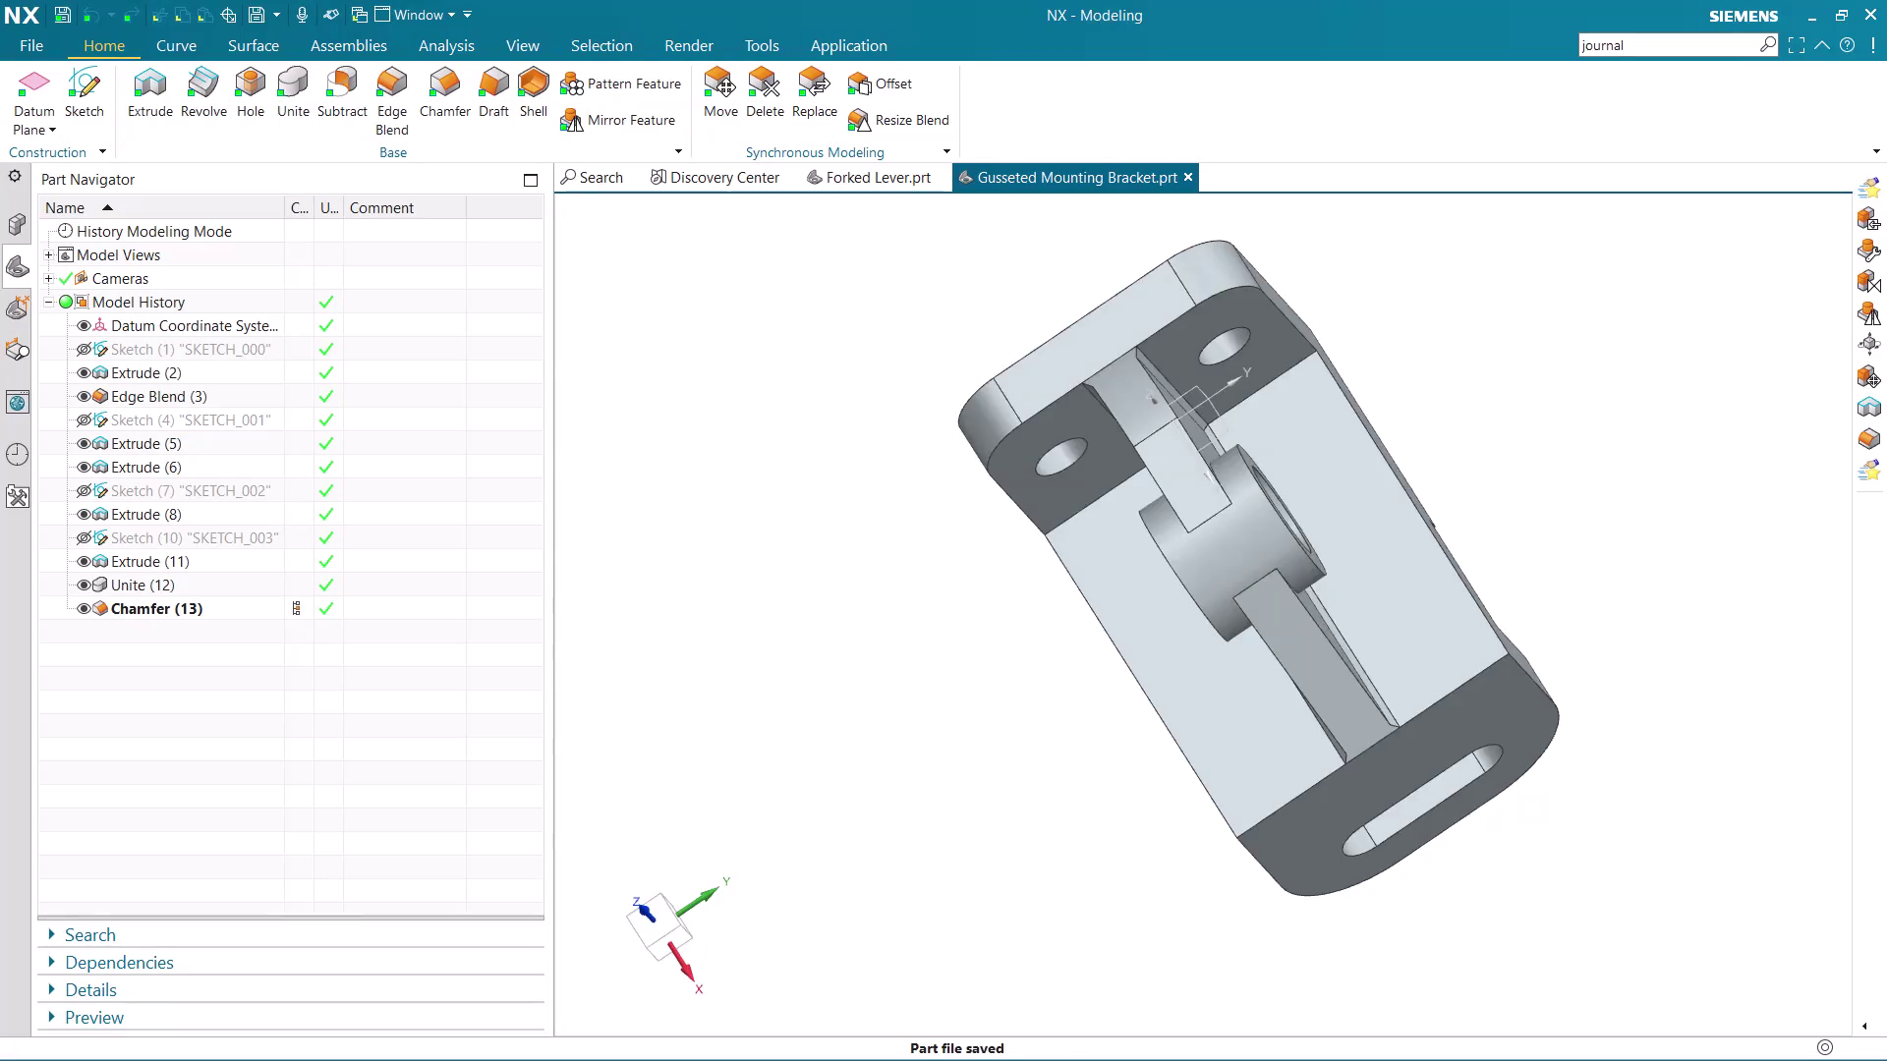
Orbit the bracket to inspect gusset, flanges and underside, then search commands for 'journal'.
middle_drag(956, 794, 1295, 792)
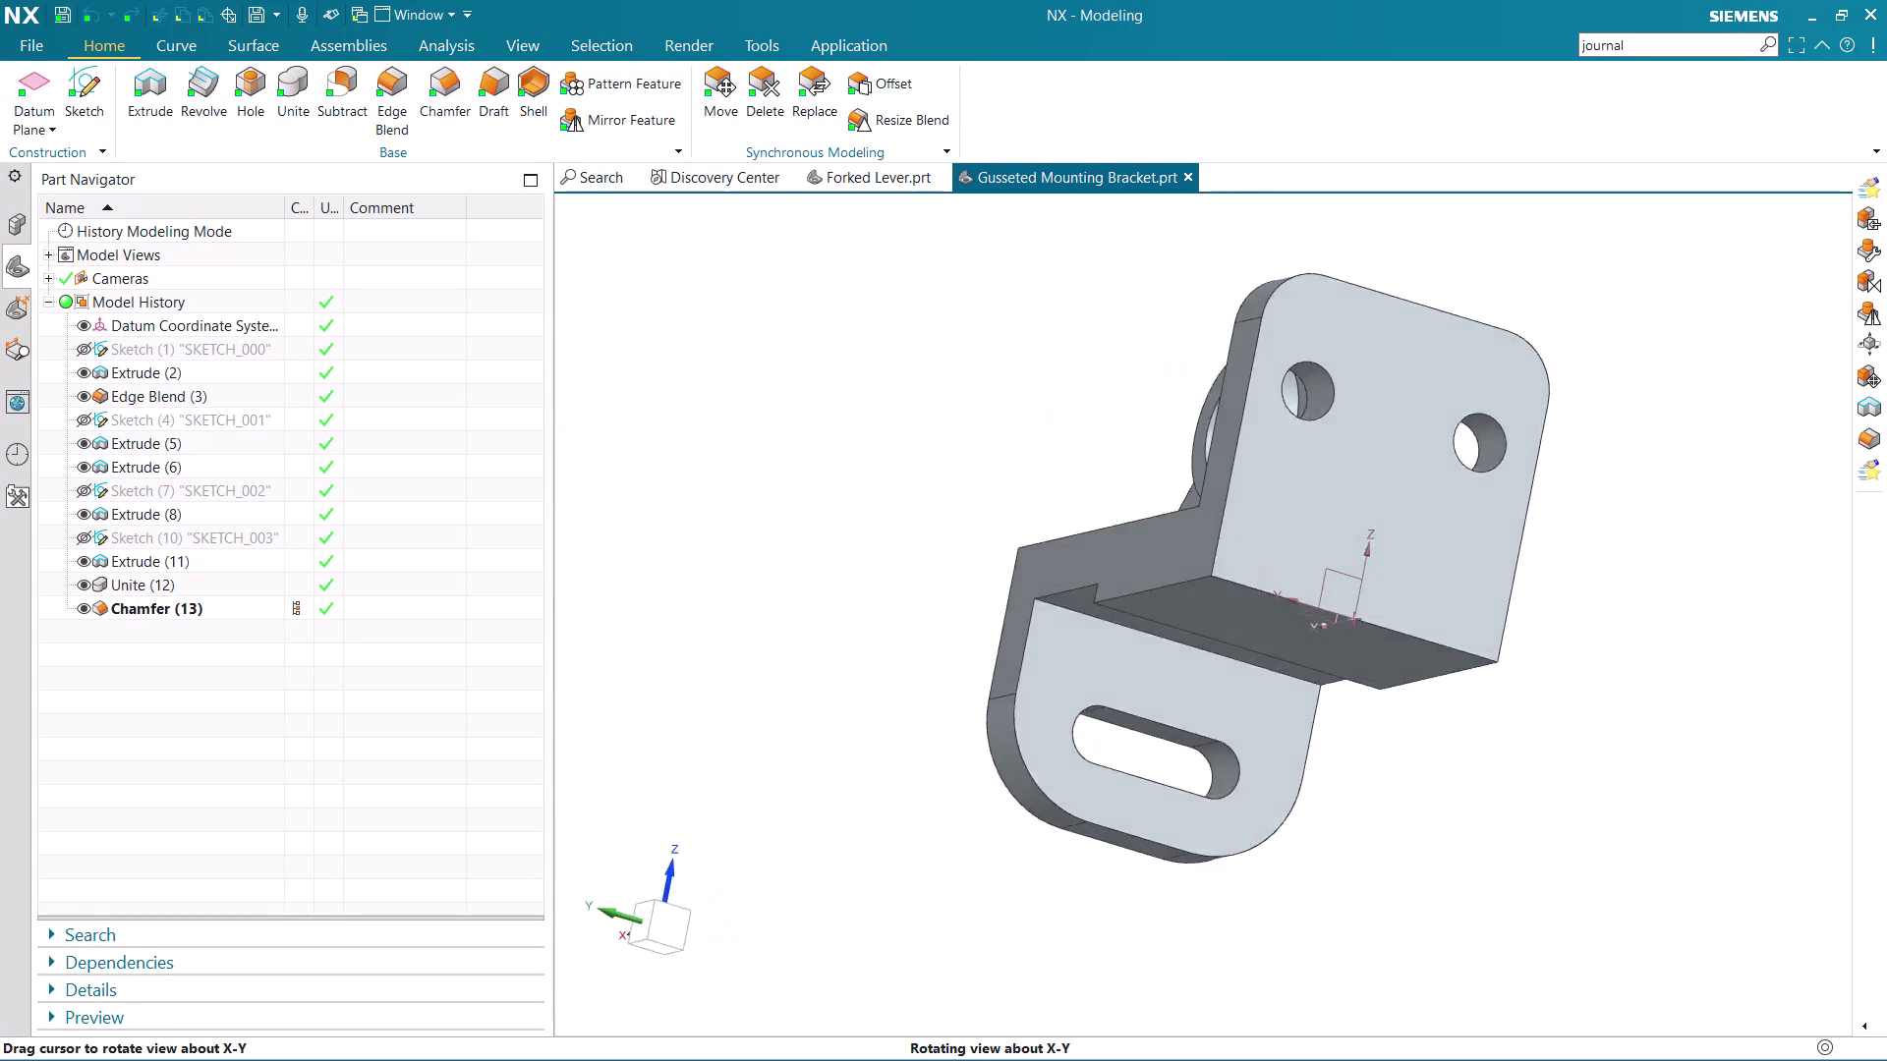
middle_drag(1295, 792, 1110, 858)
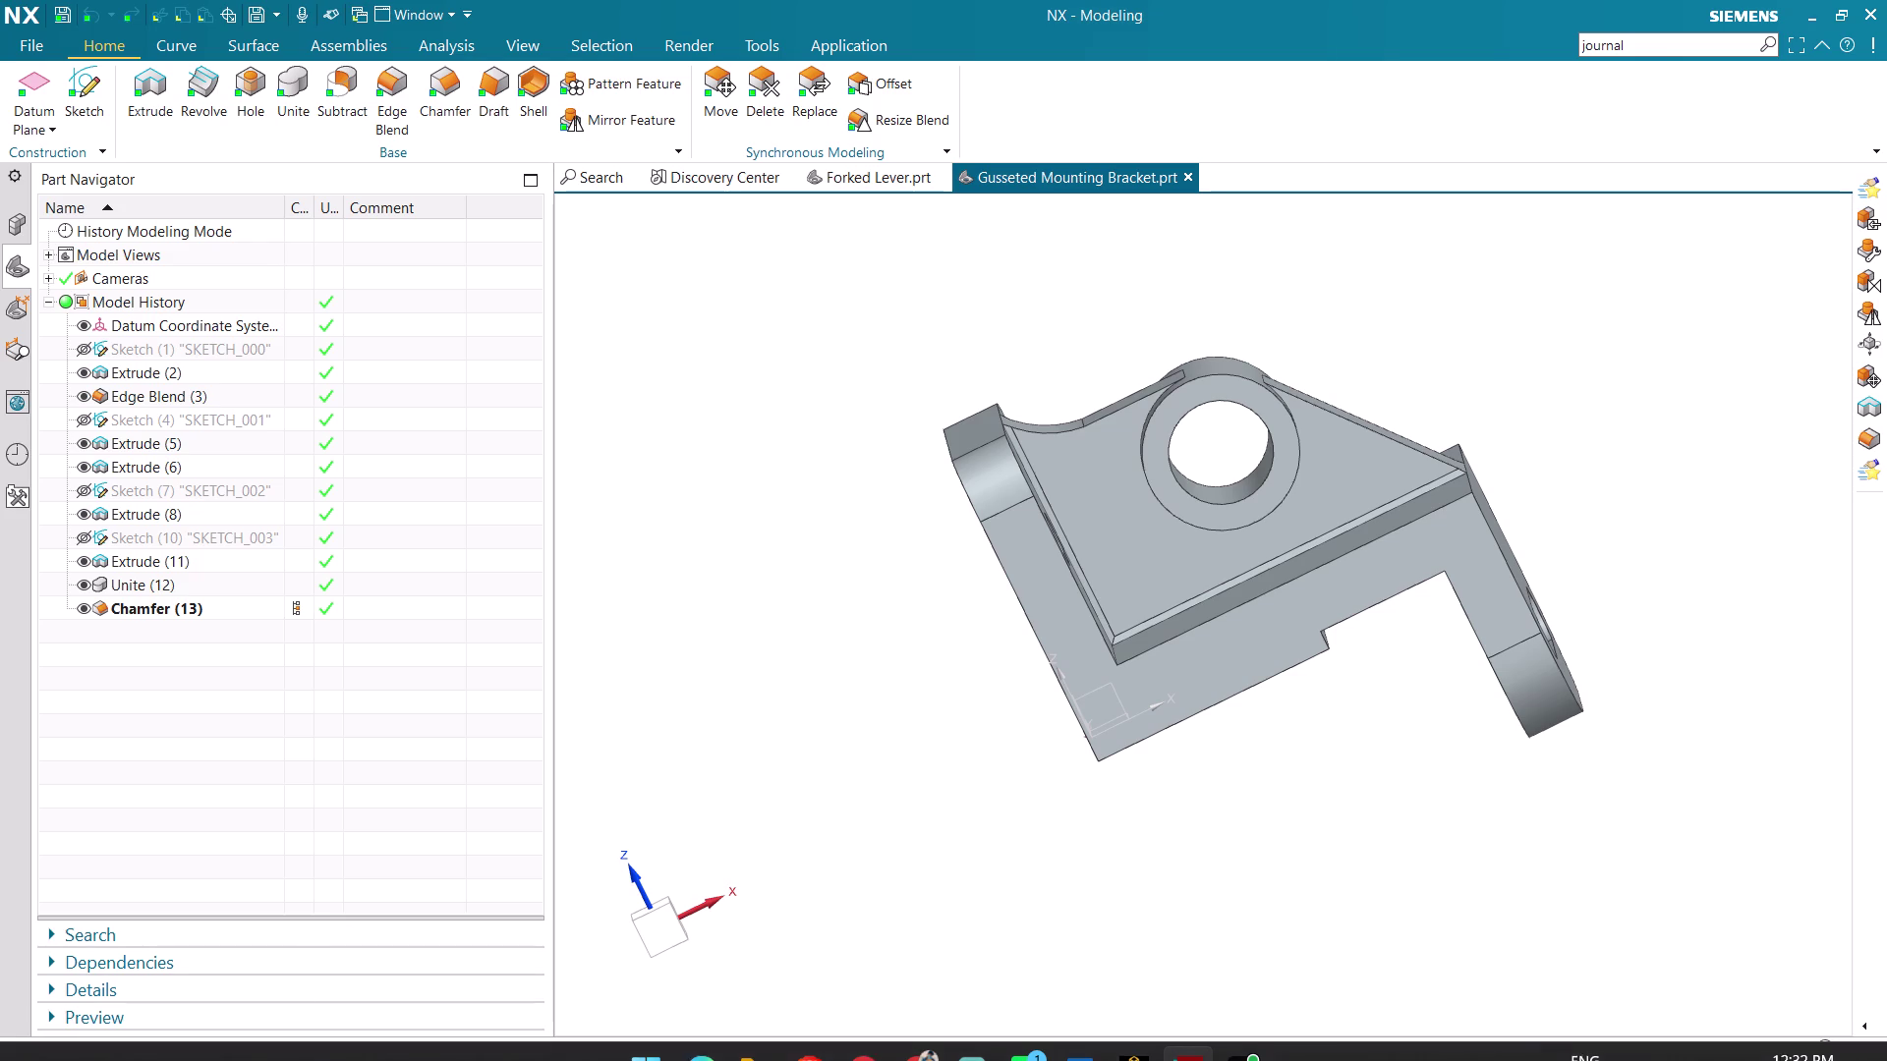
middle_drag(1580, 730, 1542, 931)
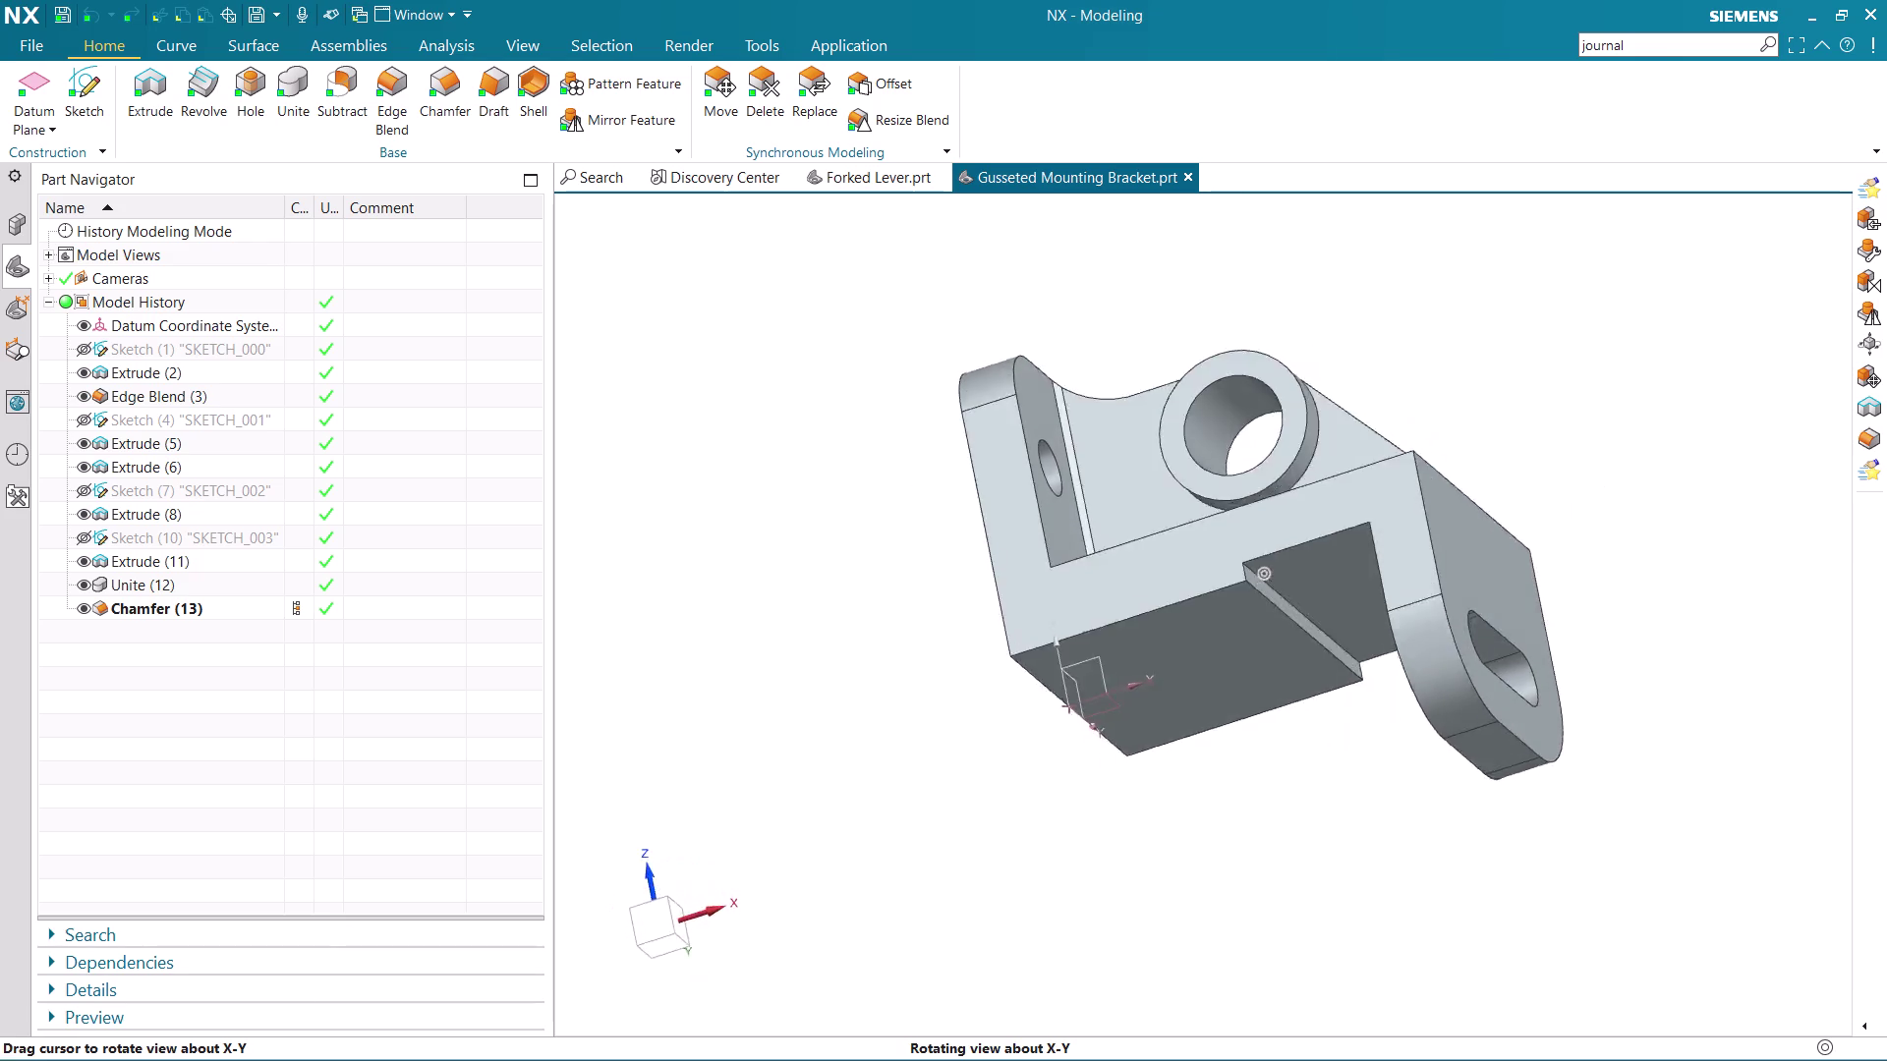
middle_drag(1542, 931, 1539, 951)
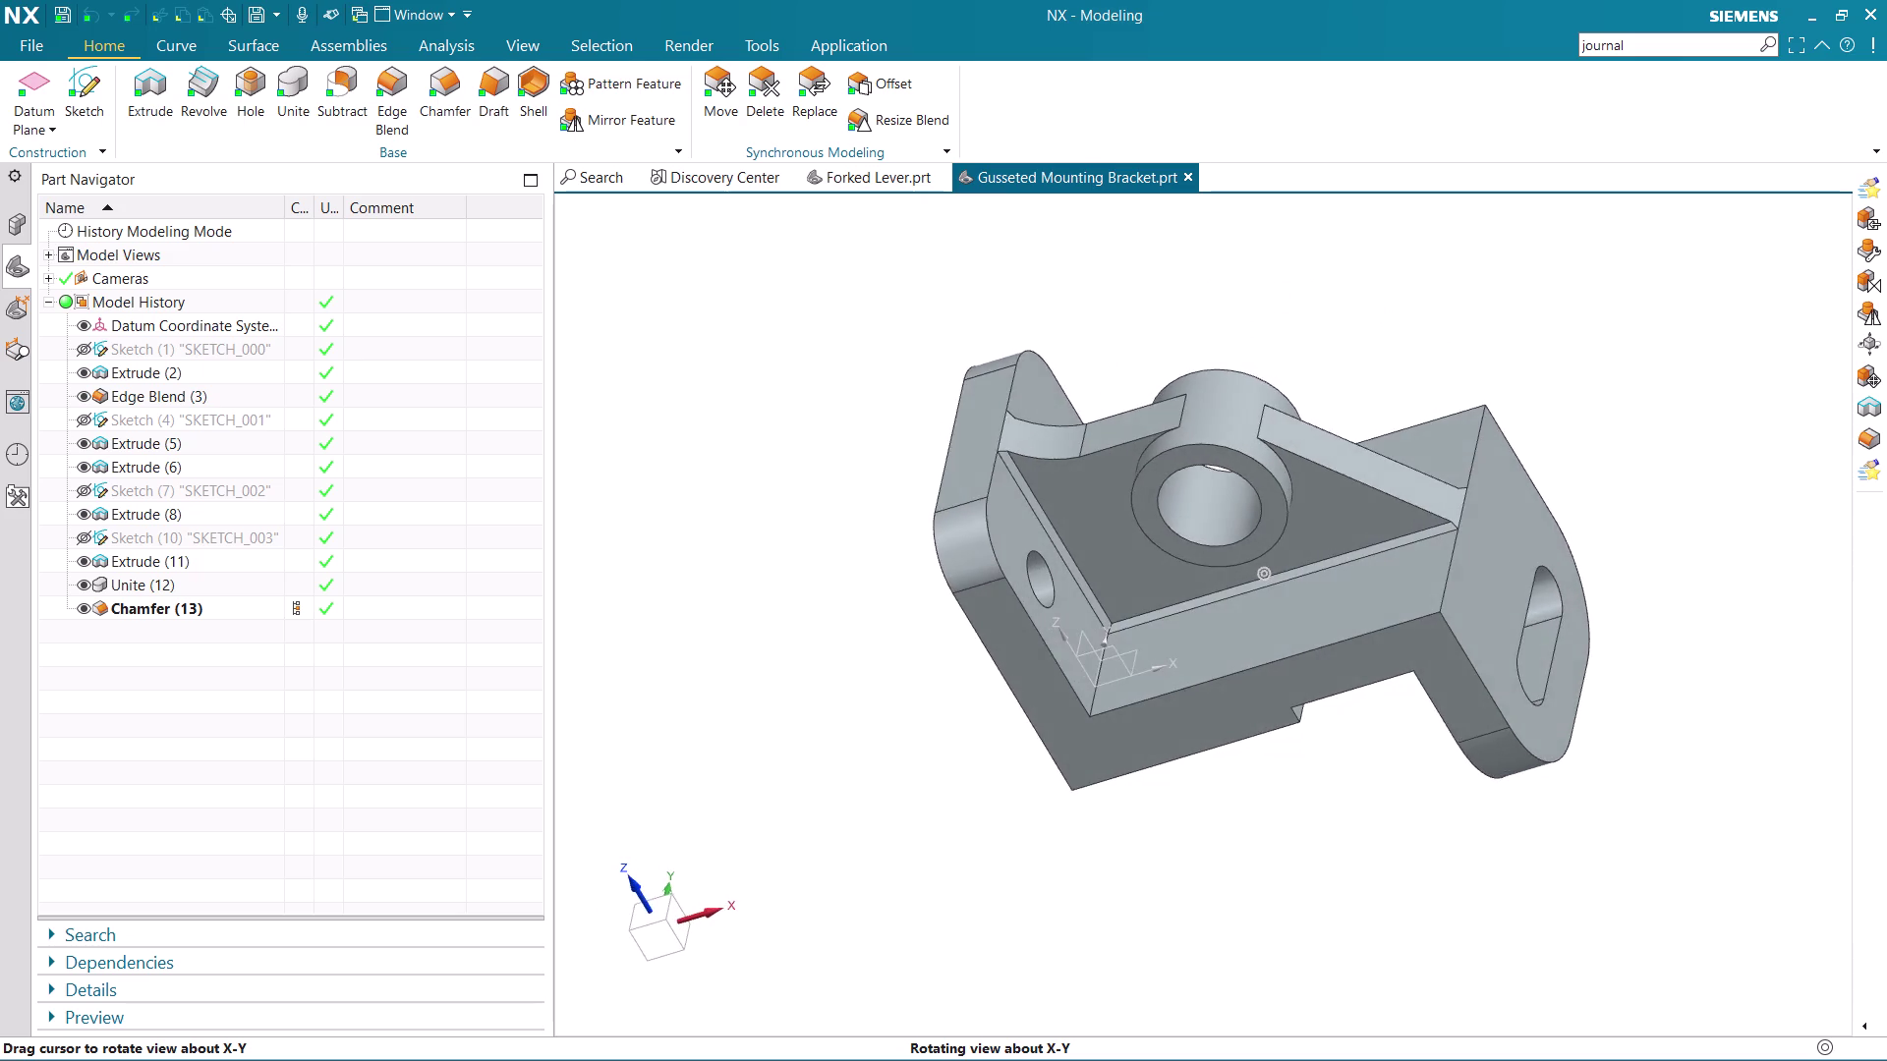
middle_drag(1539, 951, 1508, 950)
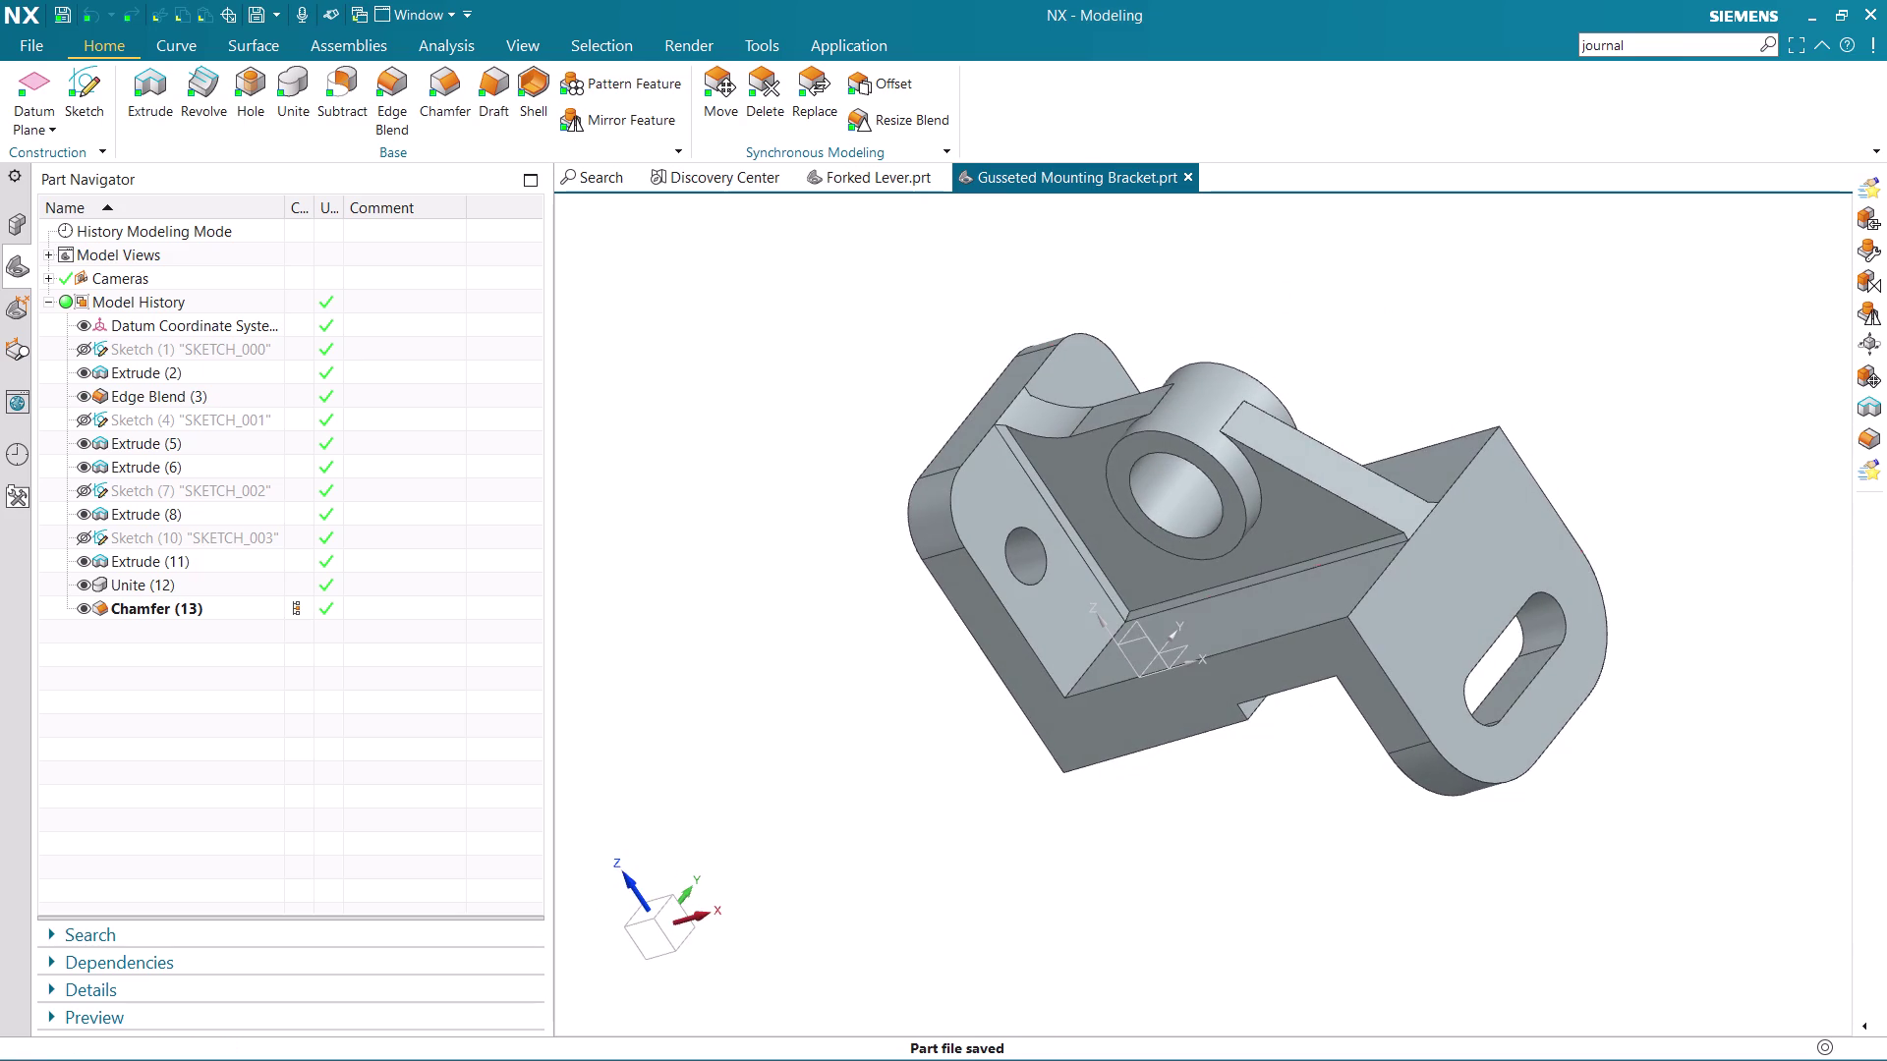
scroll(down, 3)
scroll(up, 3)
middle_drag(1569, 593, 1604, 581)
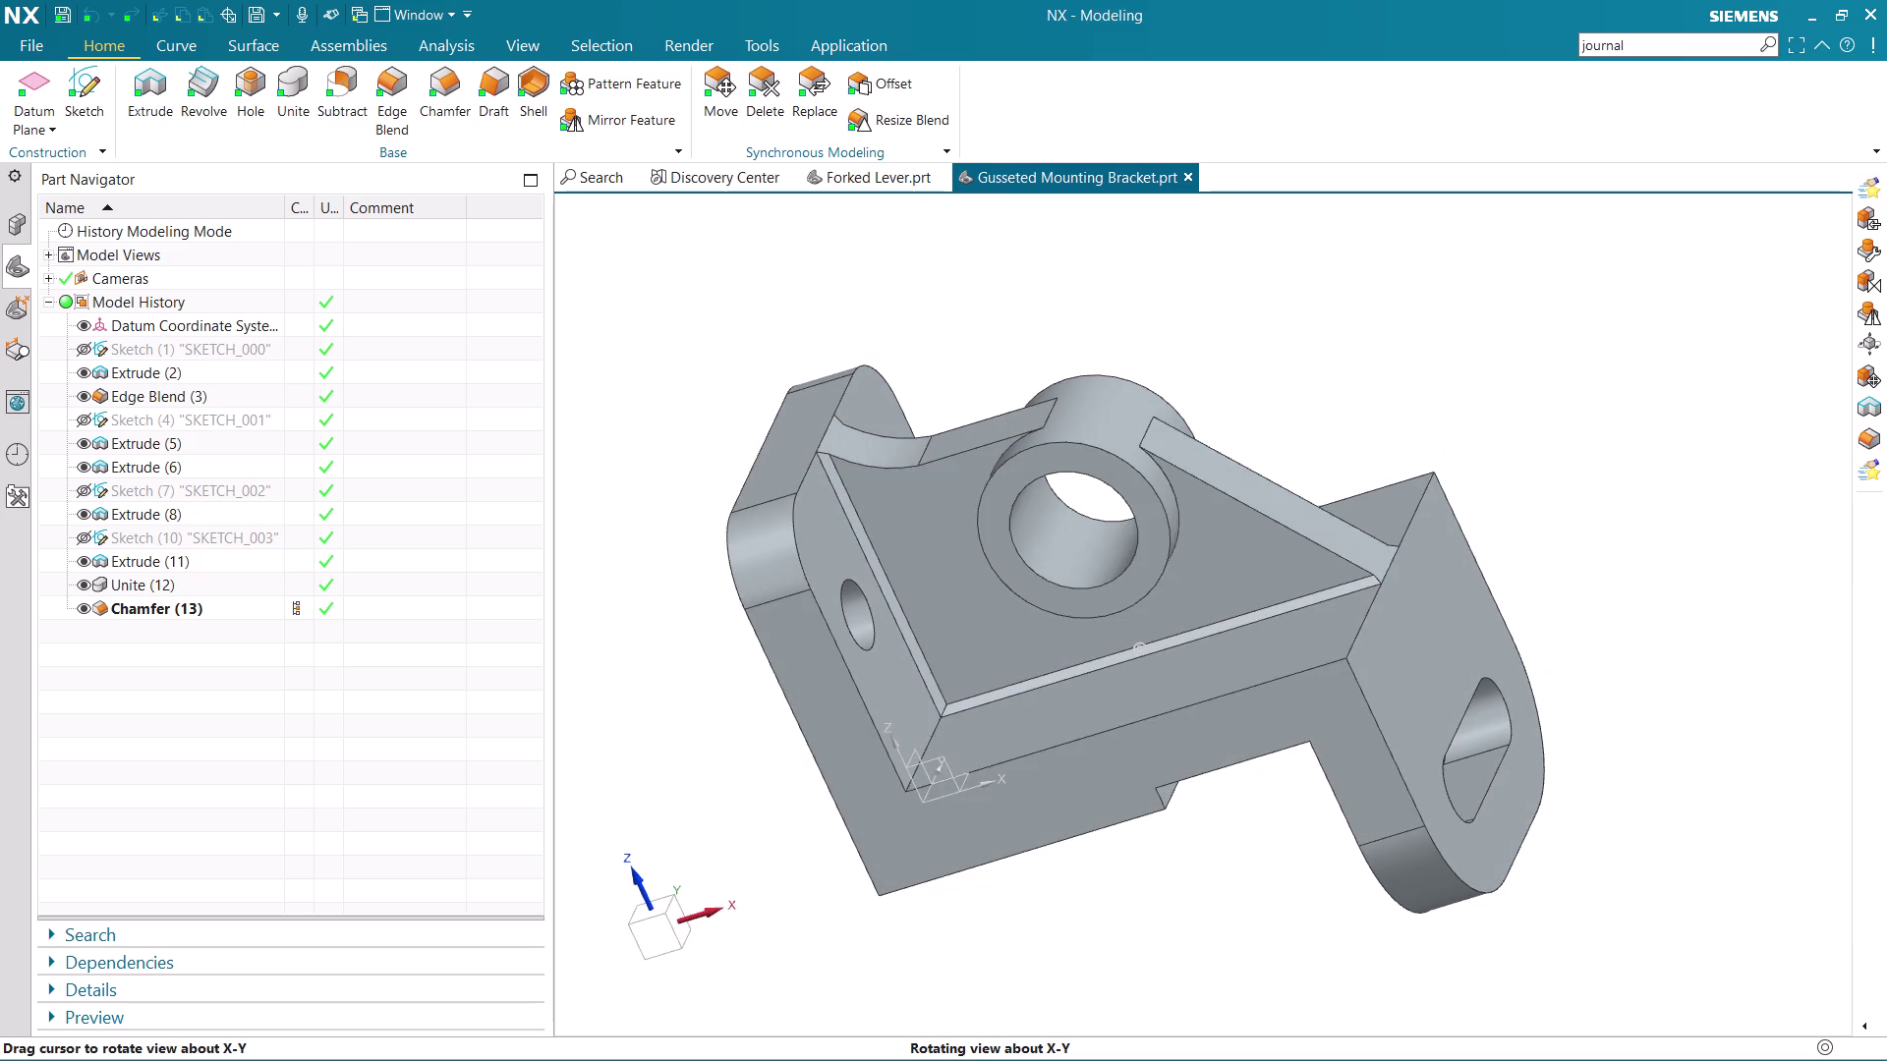
middle_drag(1604, 580, 1598, 587)
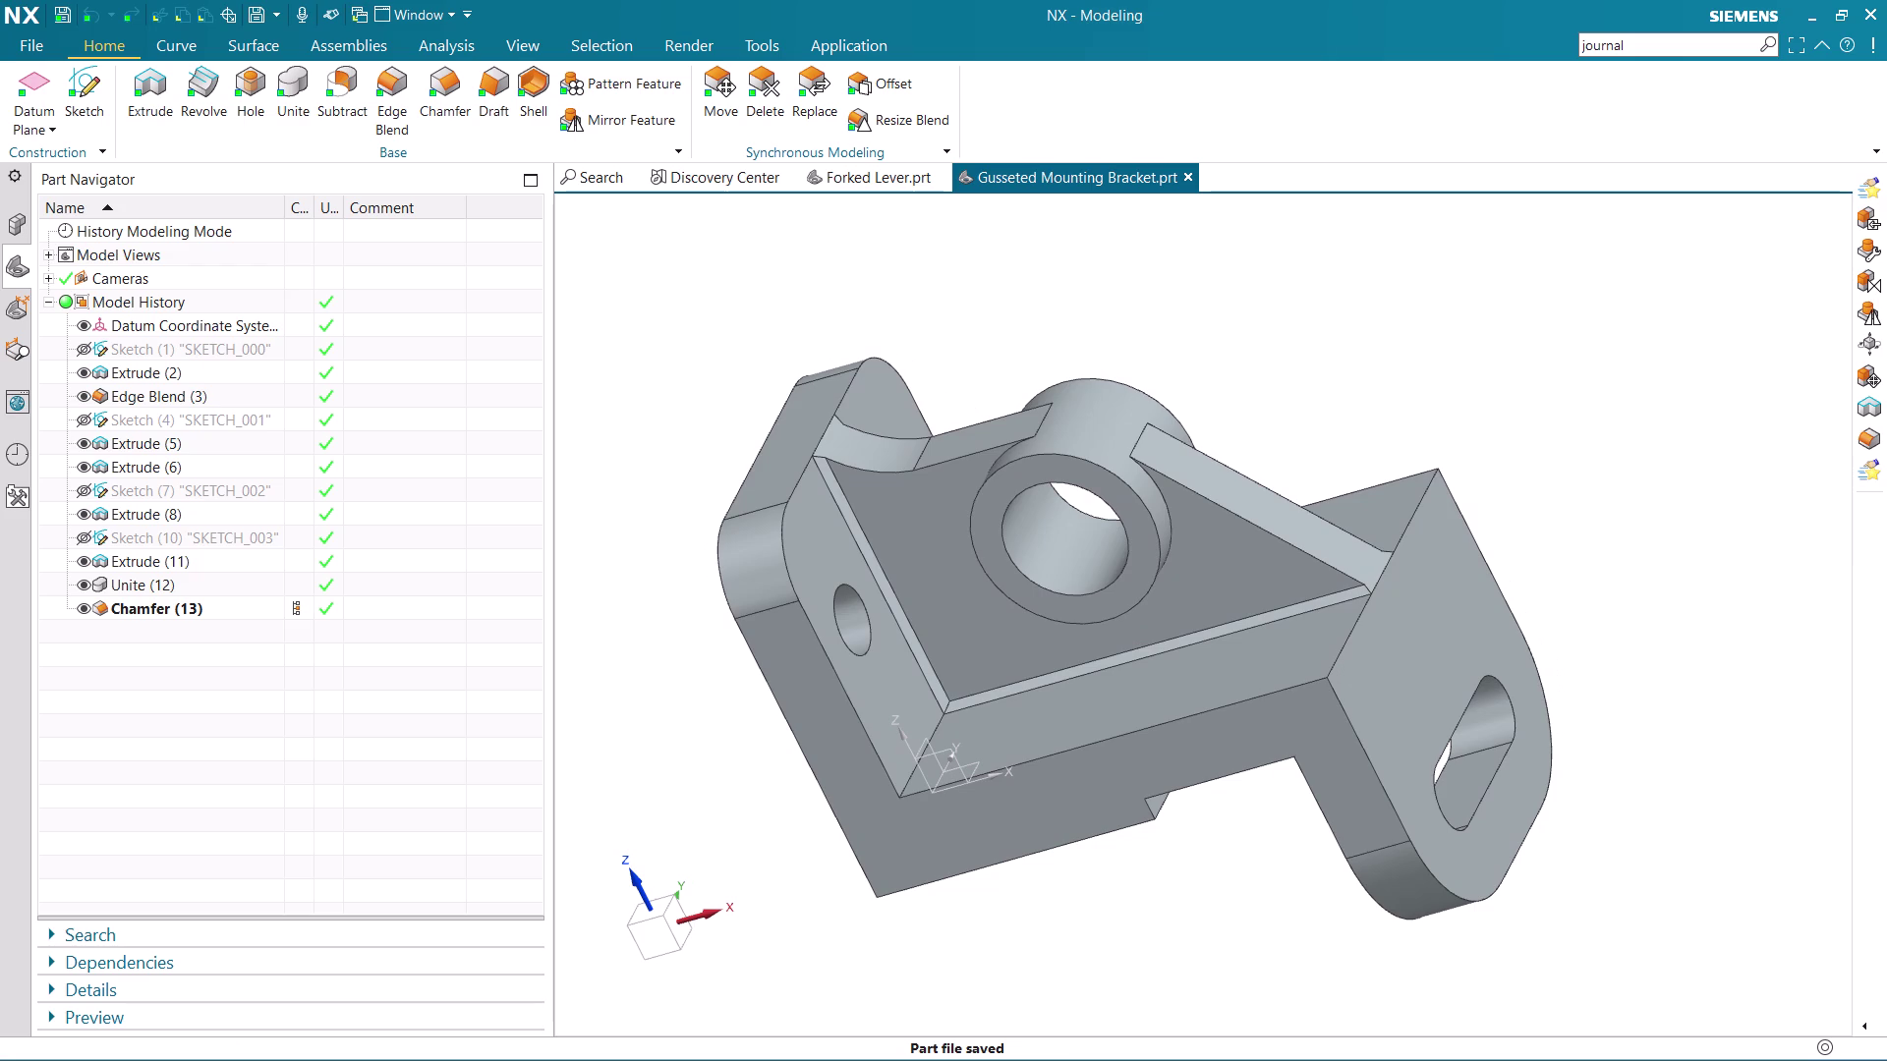
click(1661, 31)
click(1662, 40)
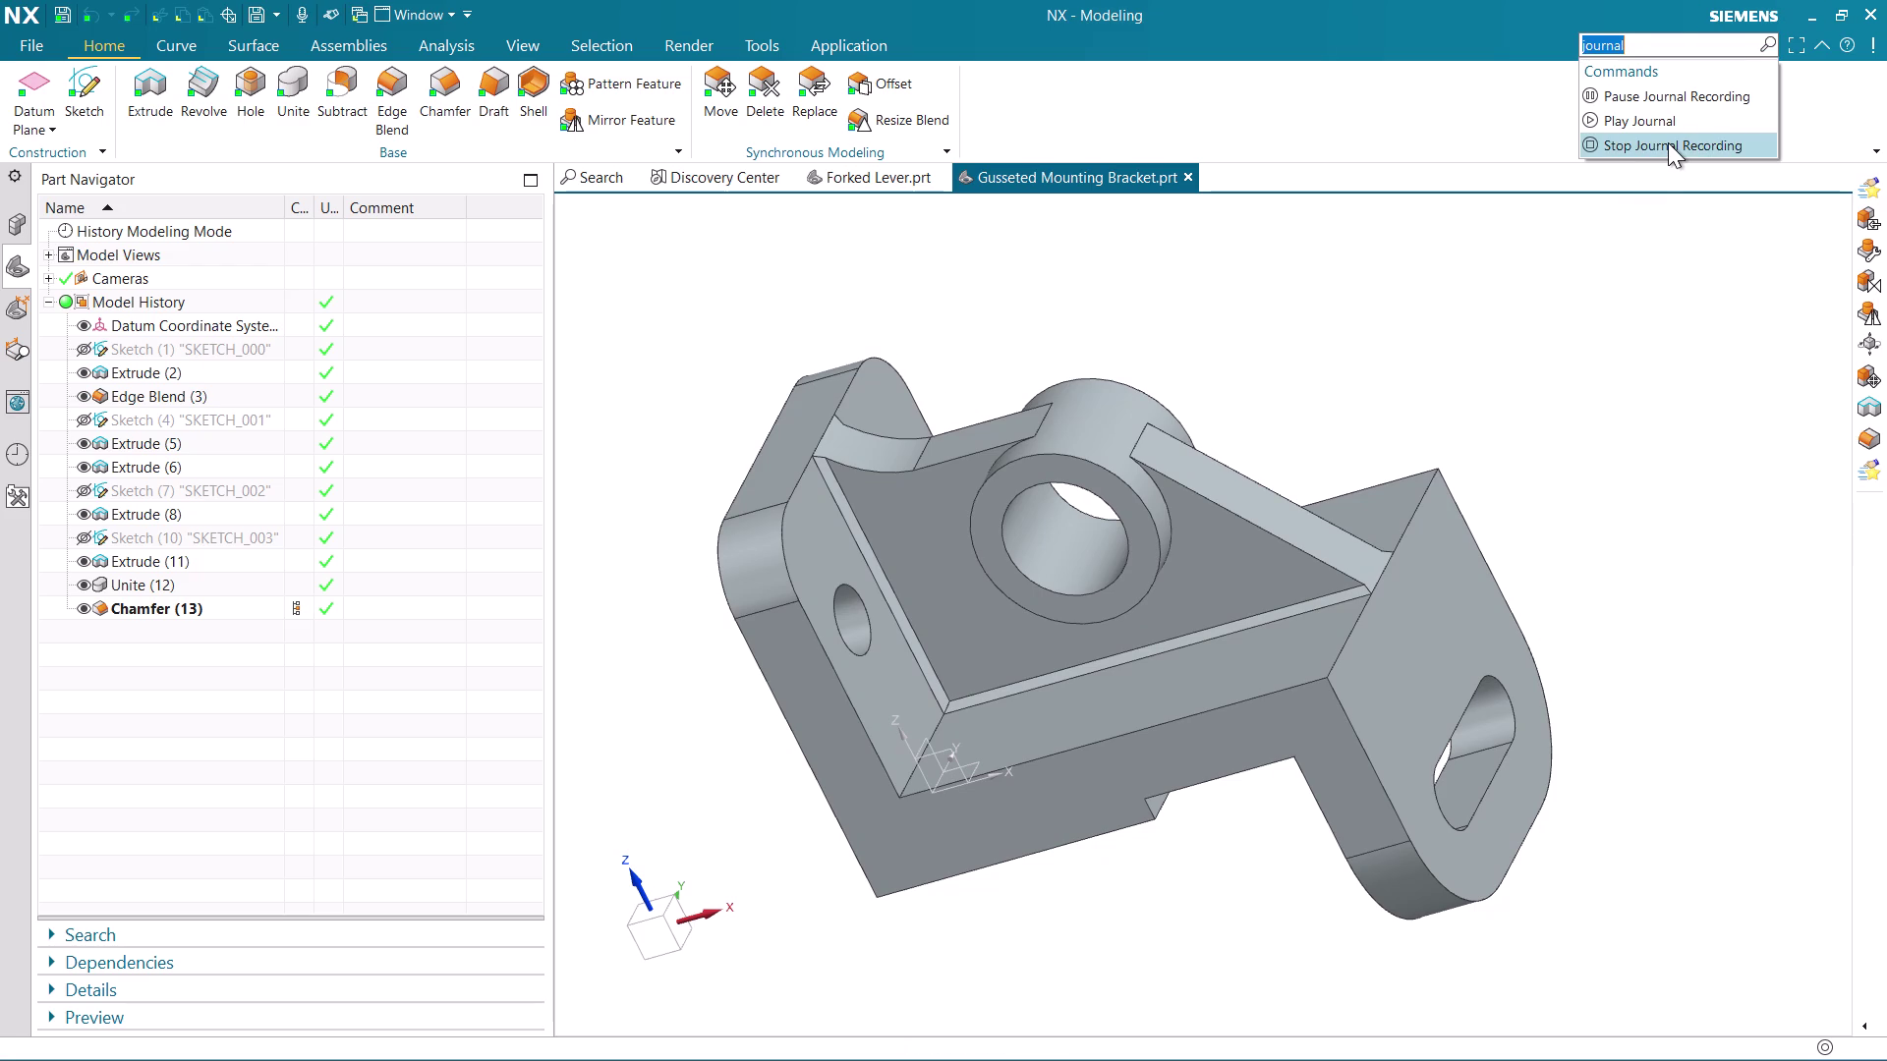
Stop the journal recording and bring up the File export options.
click(1668, 143)
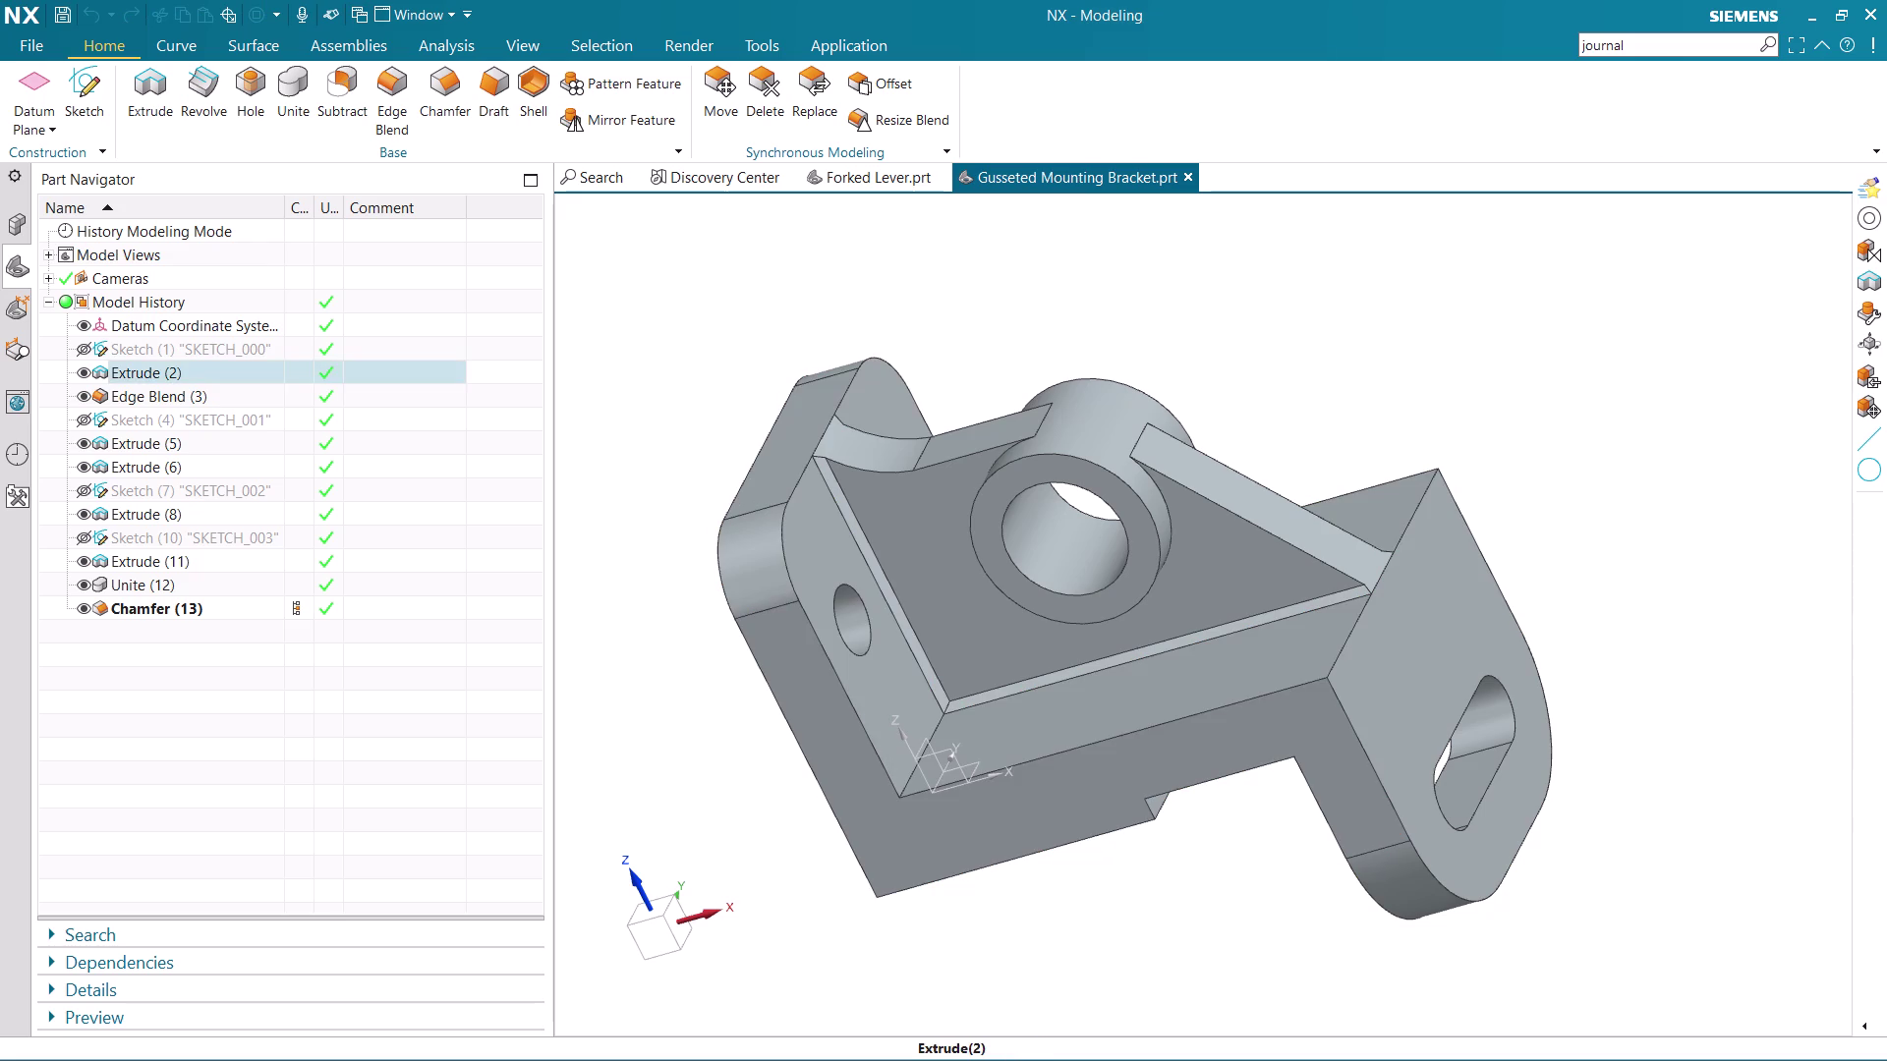
click(38, 41)
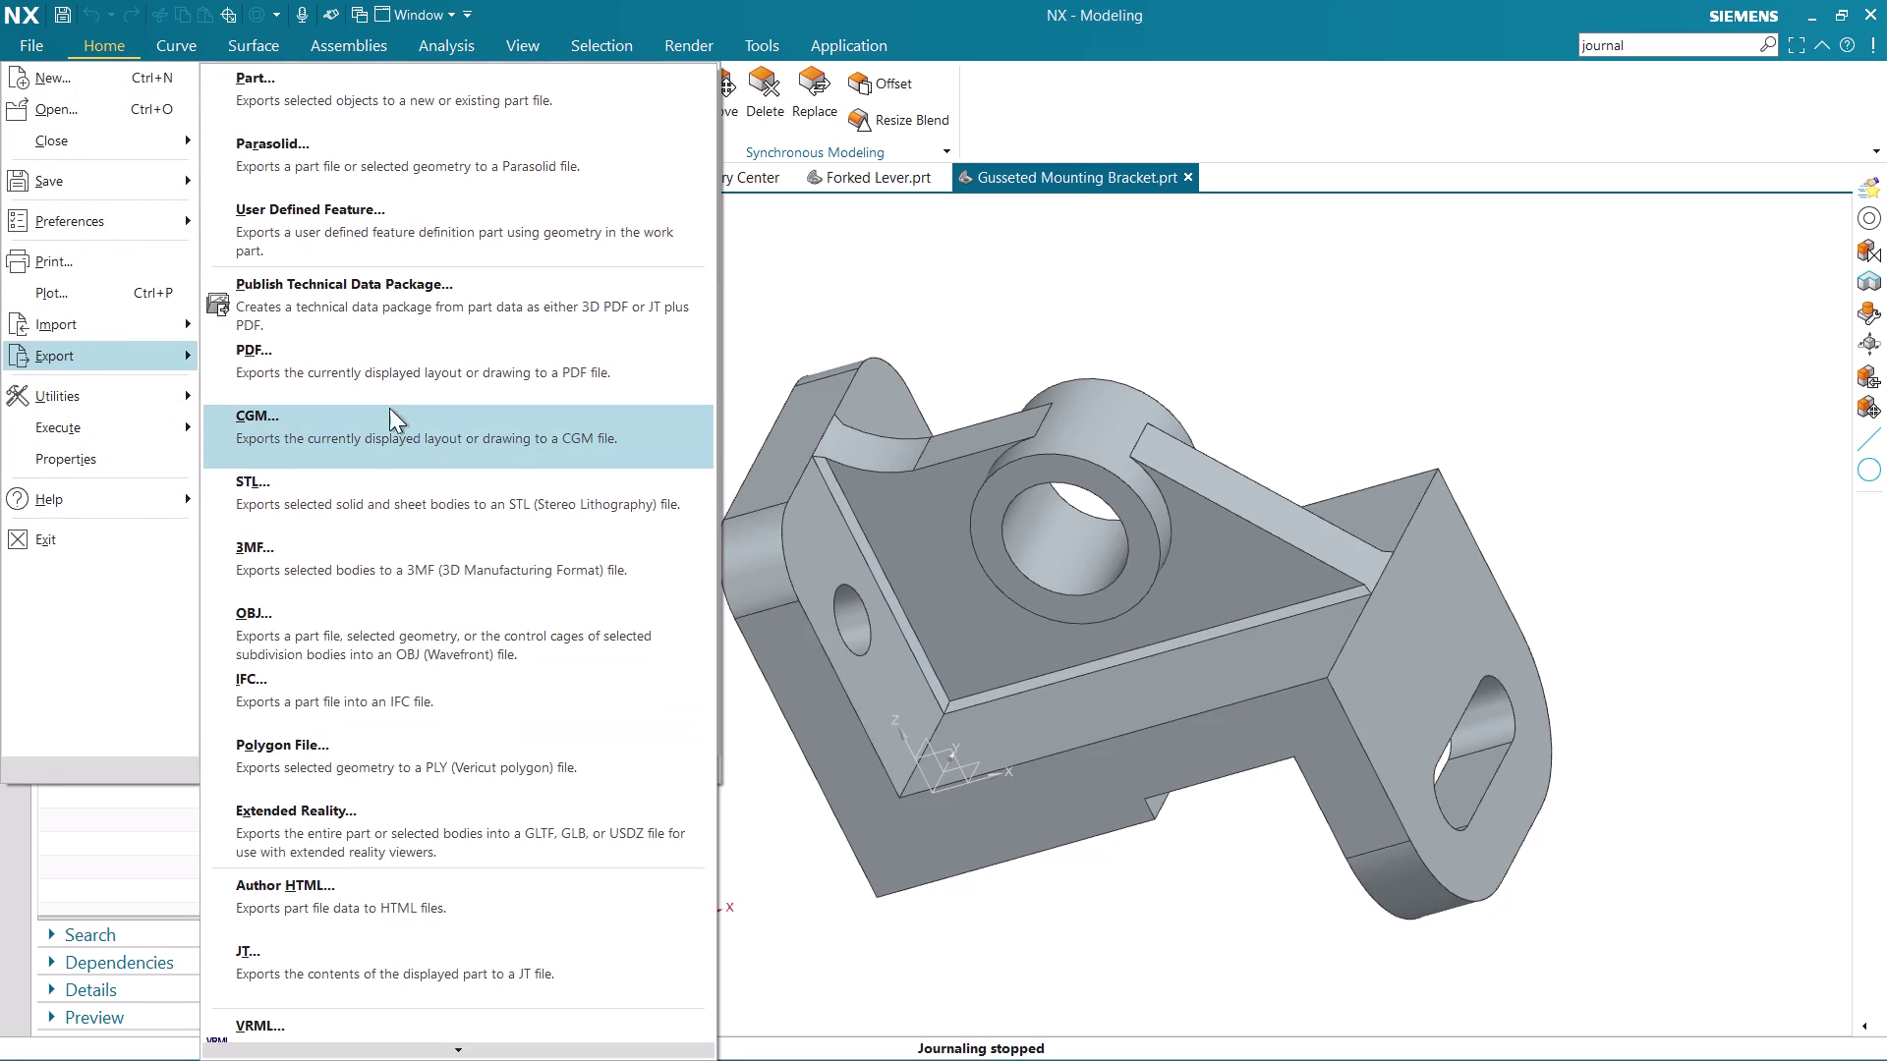
Export the display to PDF, trimming the filename prefix to leave 'Gusseted Mounting Bracket'.
click(404, 383)
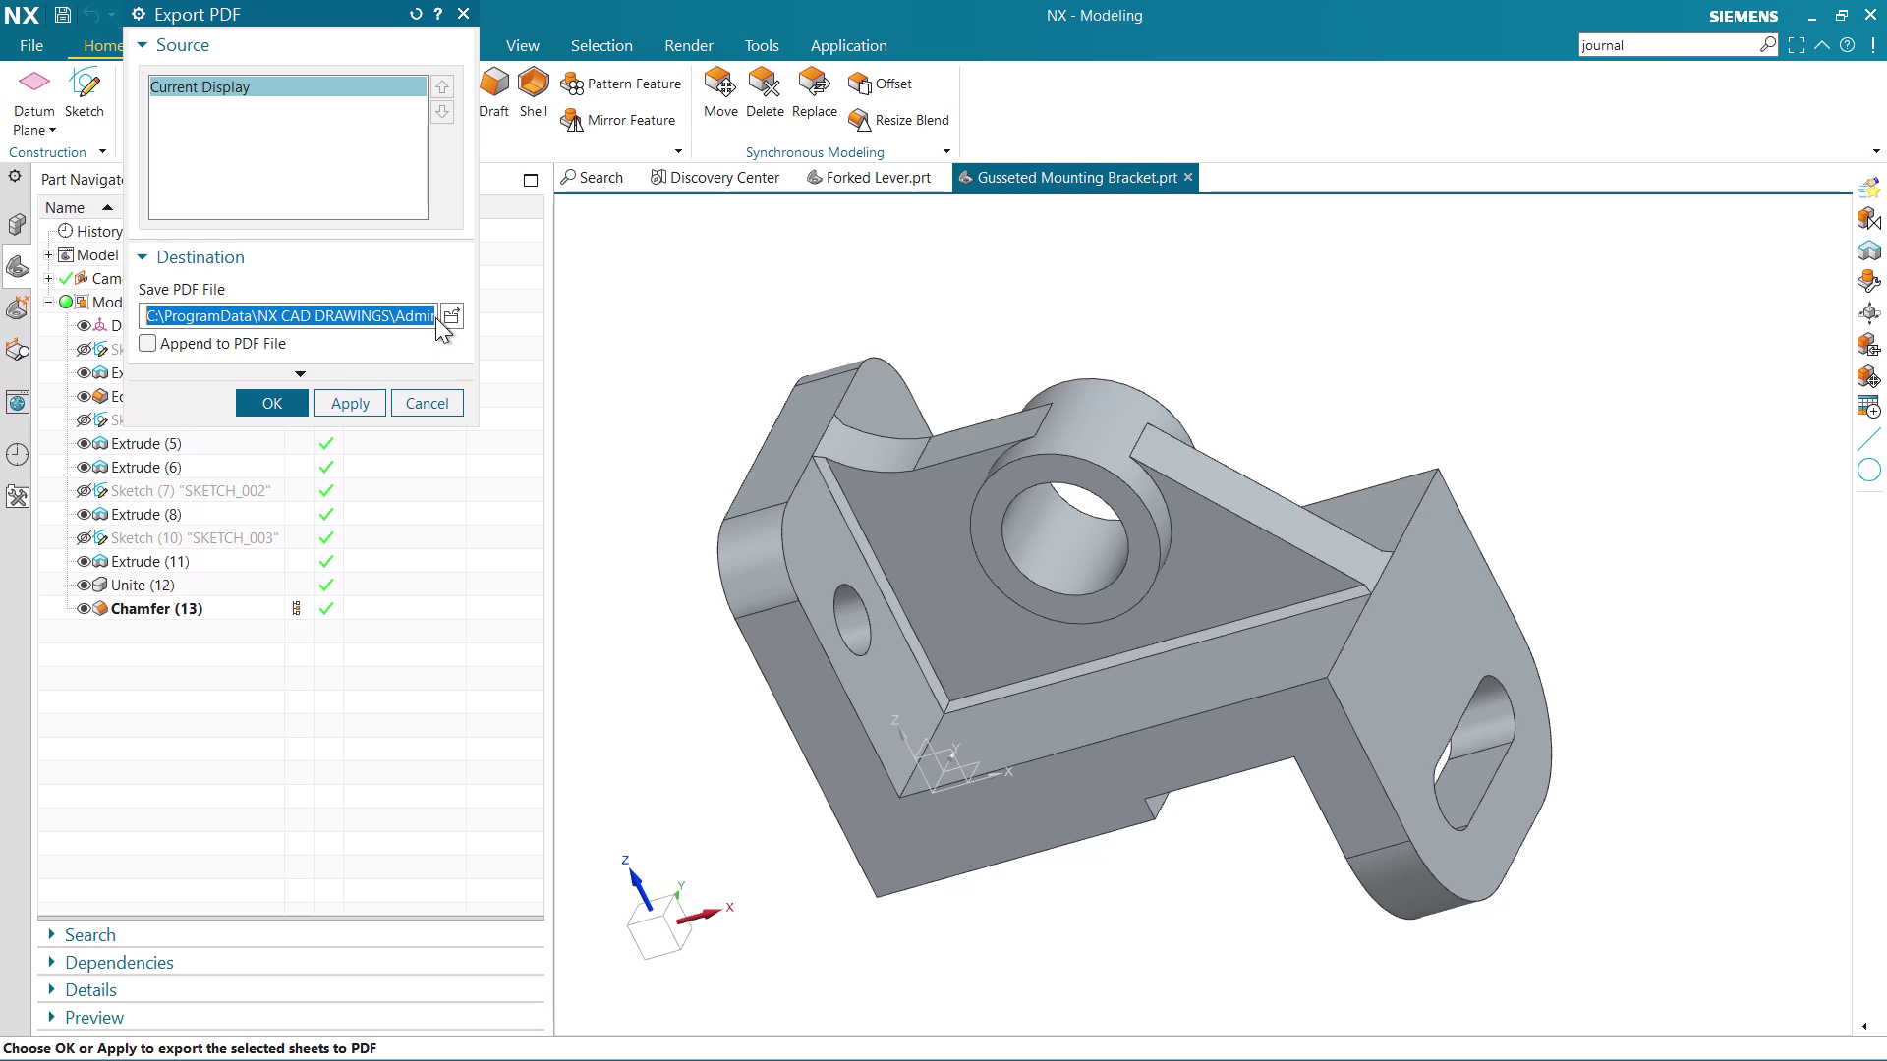
click(406, 318)
key(Right)
key(Right)
key(Right)
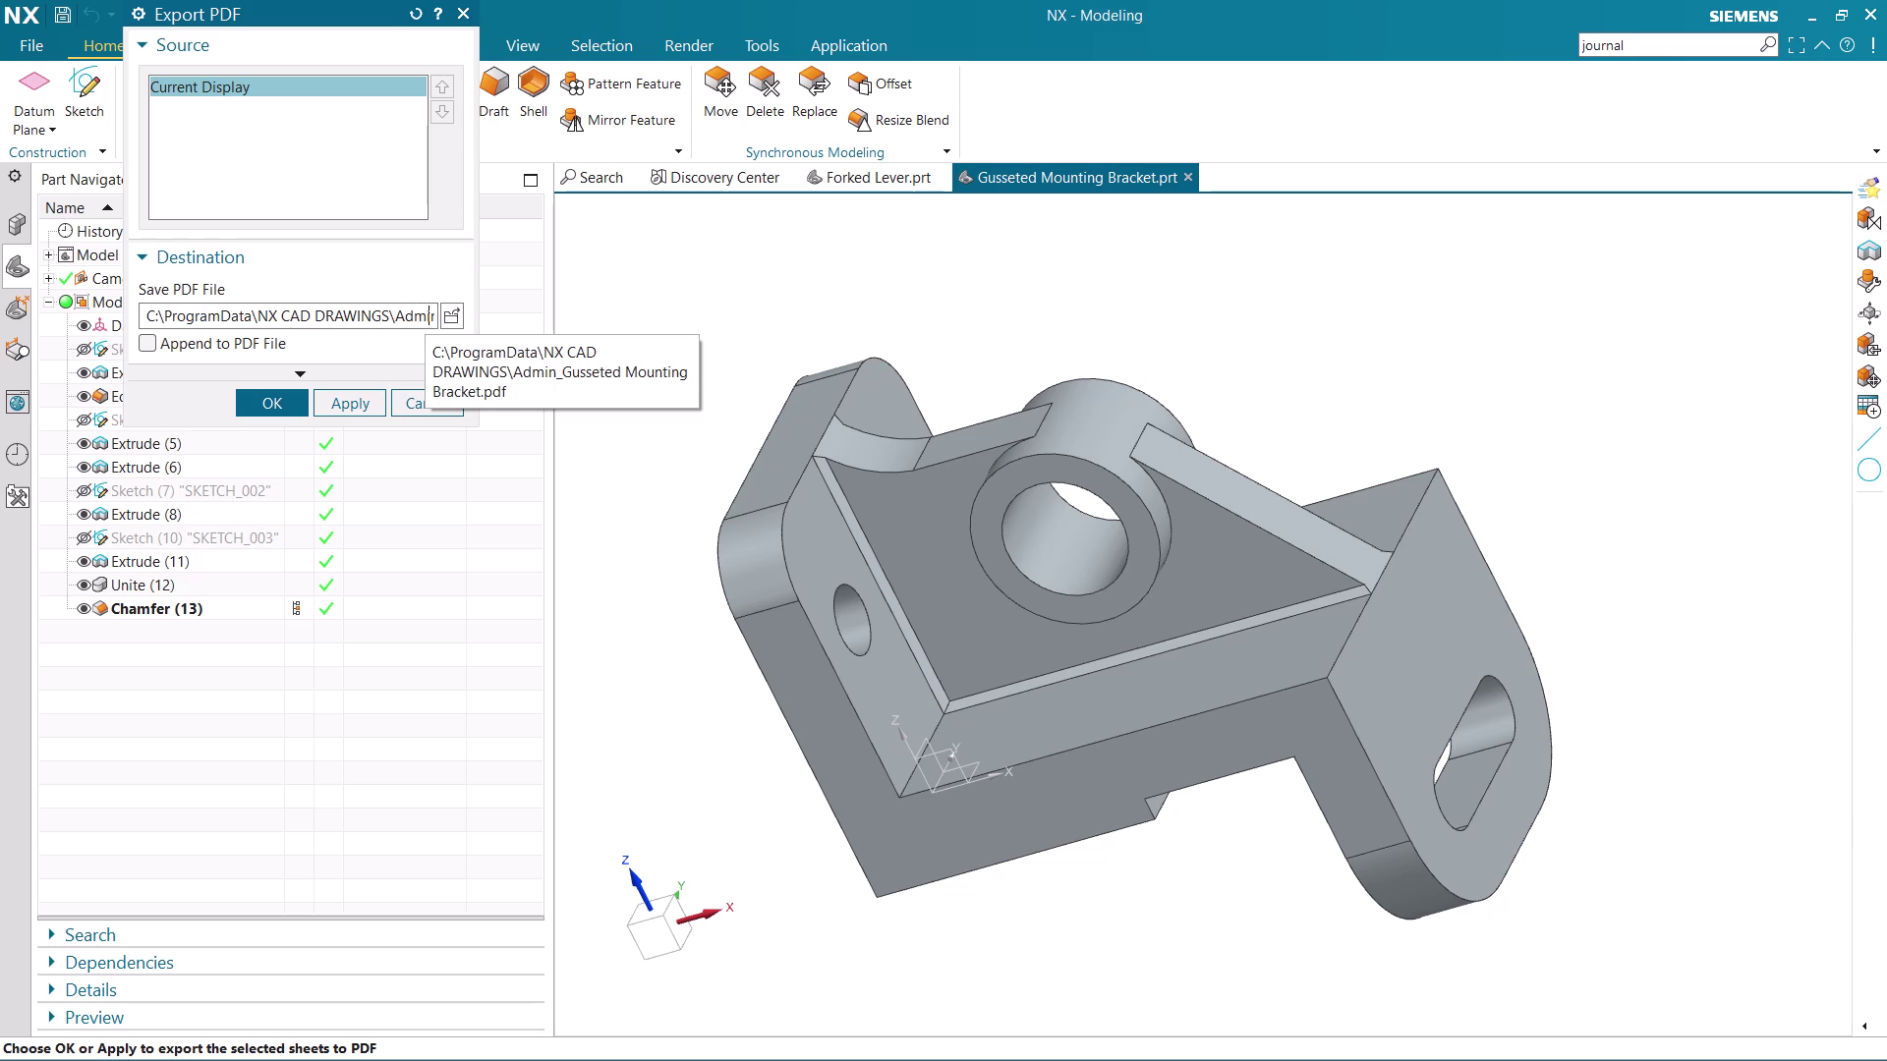
key(Right)
key(Right)
key(BackSpace)
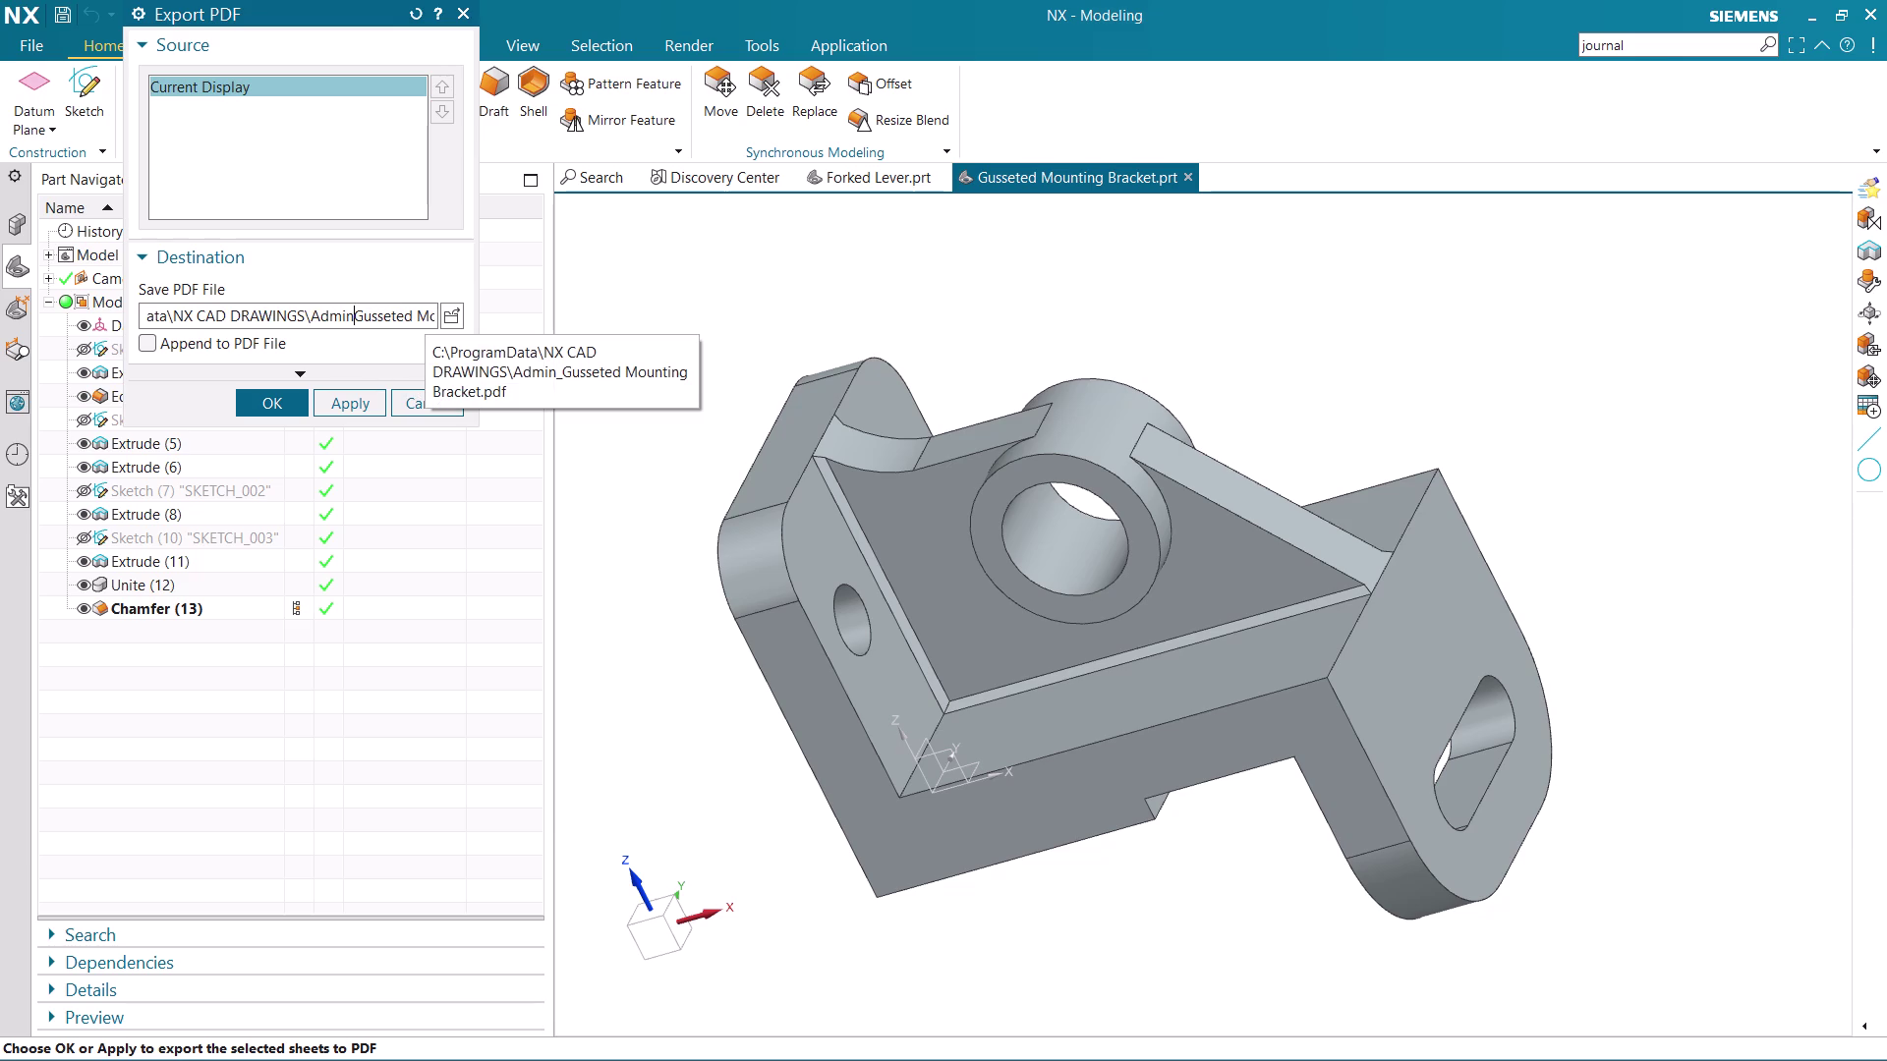
key(BackSpace)
key(BackSpace)
key(BackSpace)
key(BackSpace)
key(BackSpace)
key(backslash)
key(BackSpace)
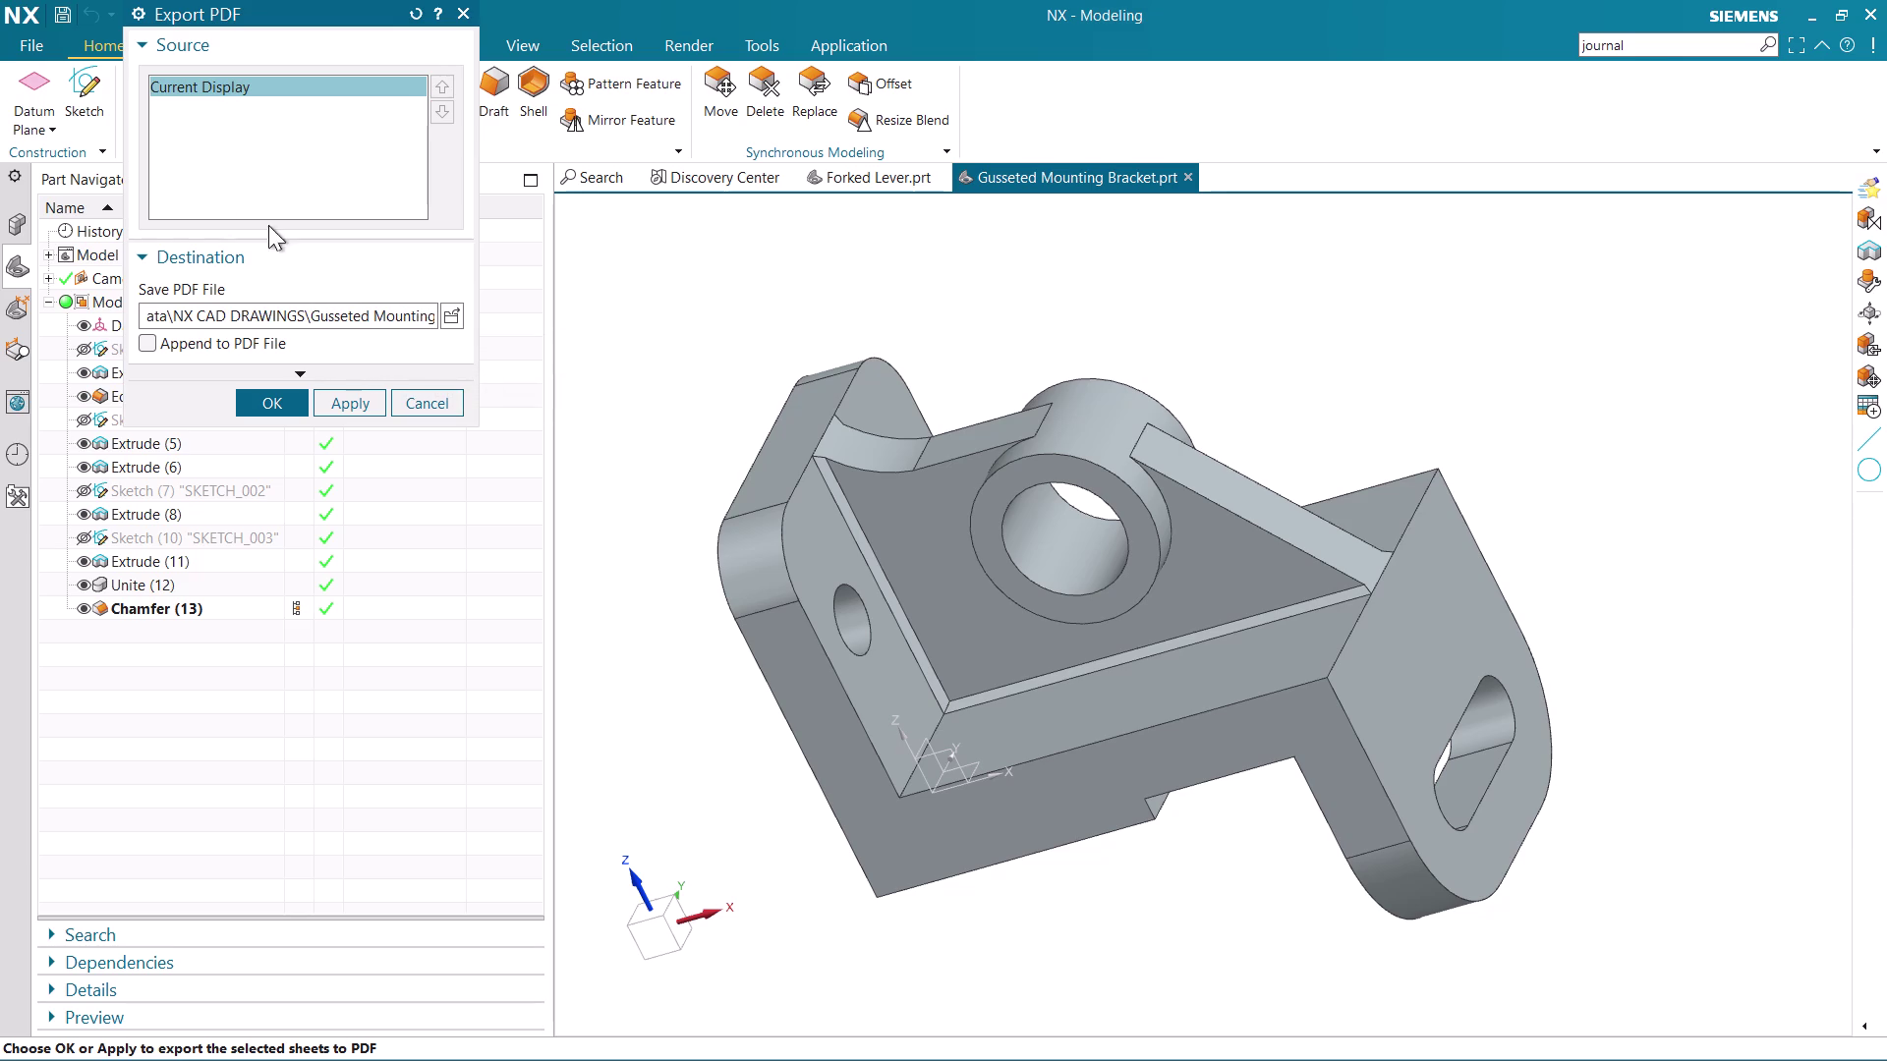
click(270, 399)
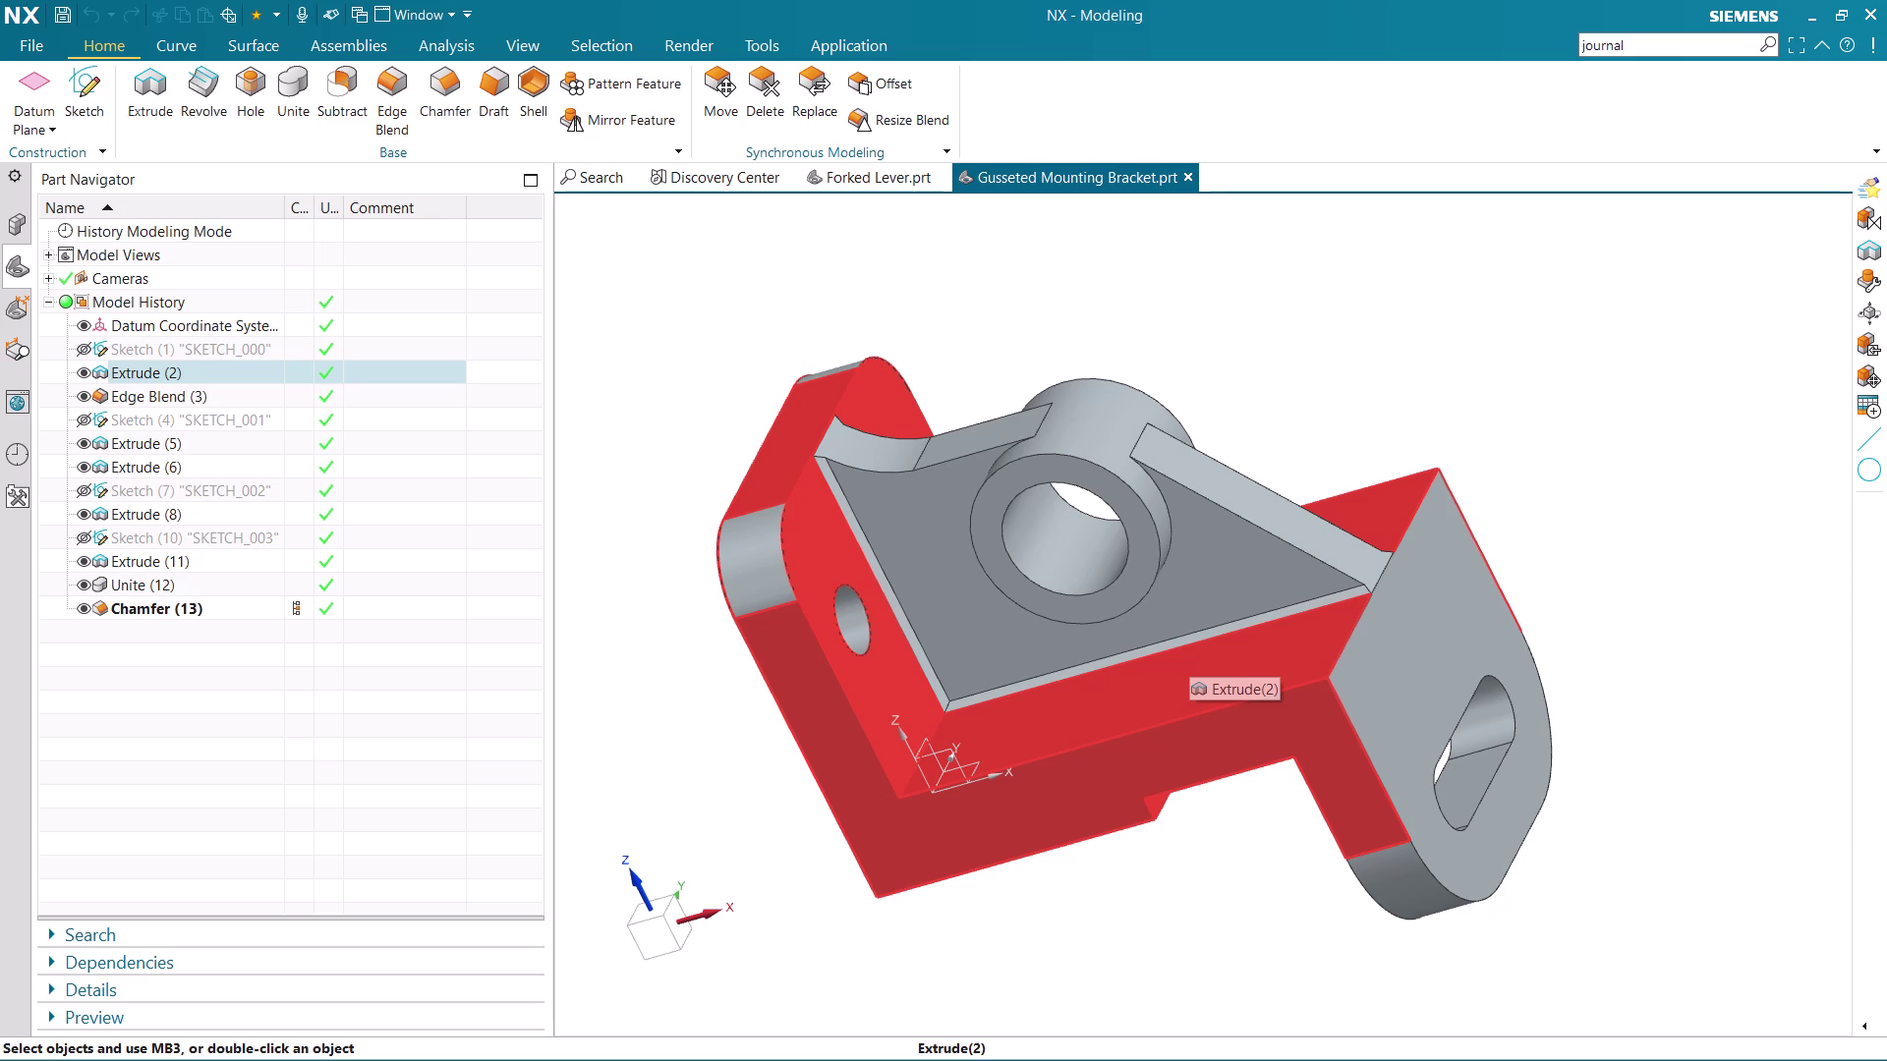
Orbit and zoom the bracket, then switch to the NX CAD DRAWINGS folder in File Explorer.
middle_drag(1621, 517, 1652, 549)
scroll(down, 3)
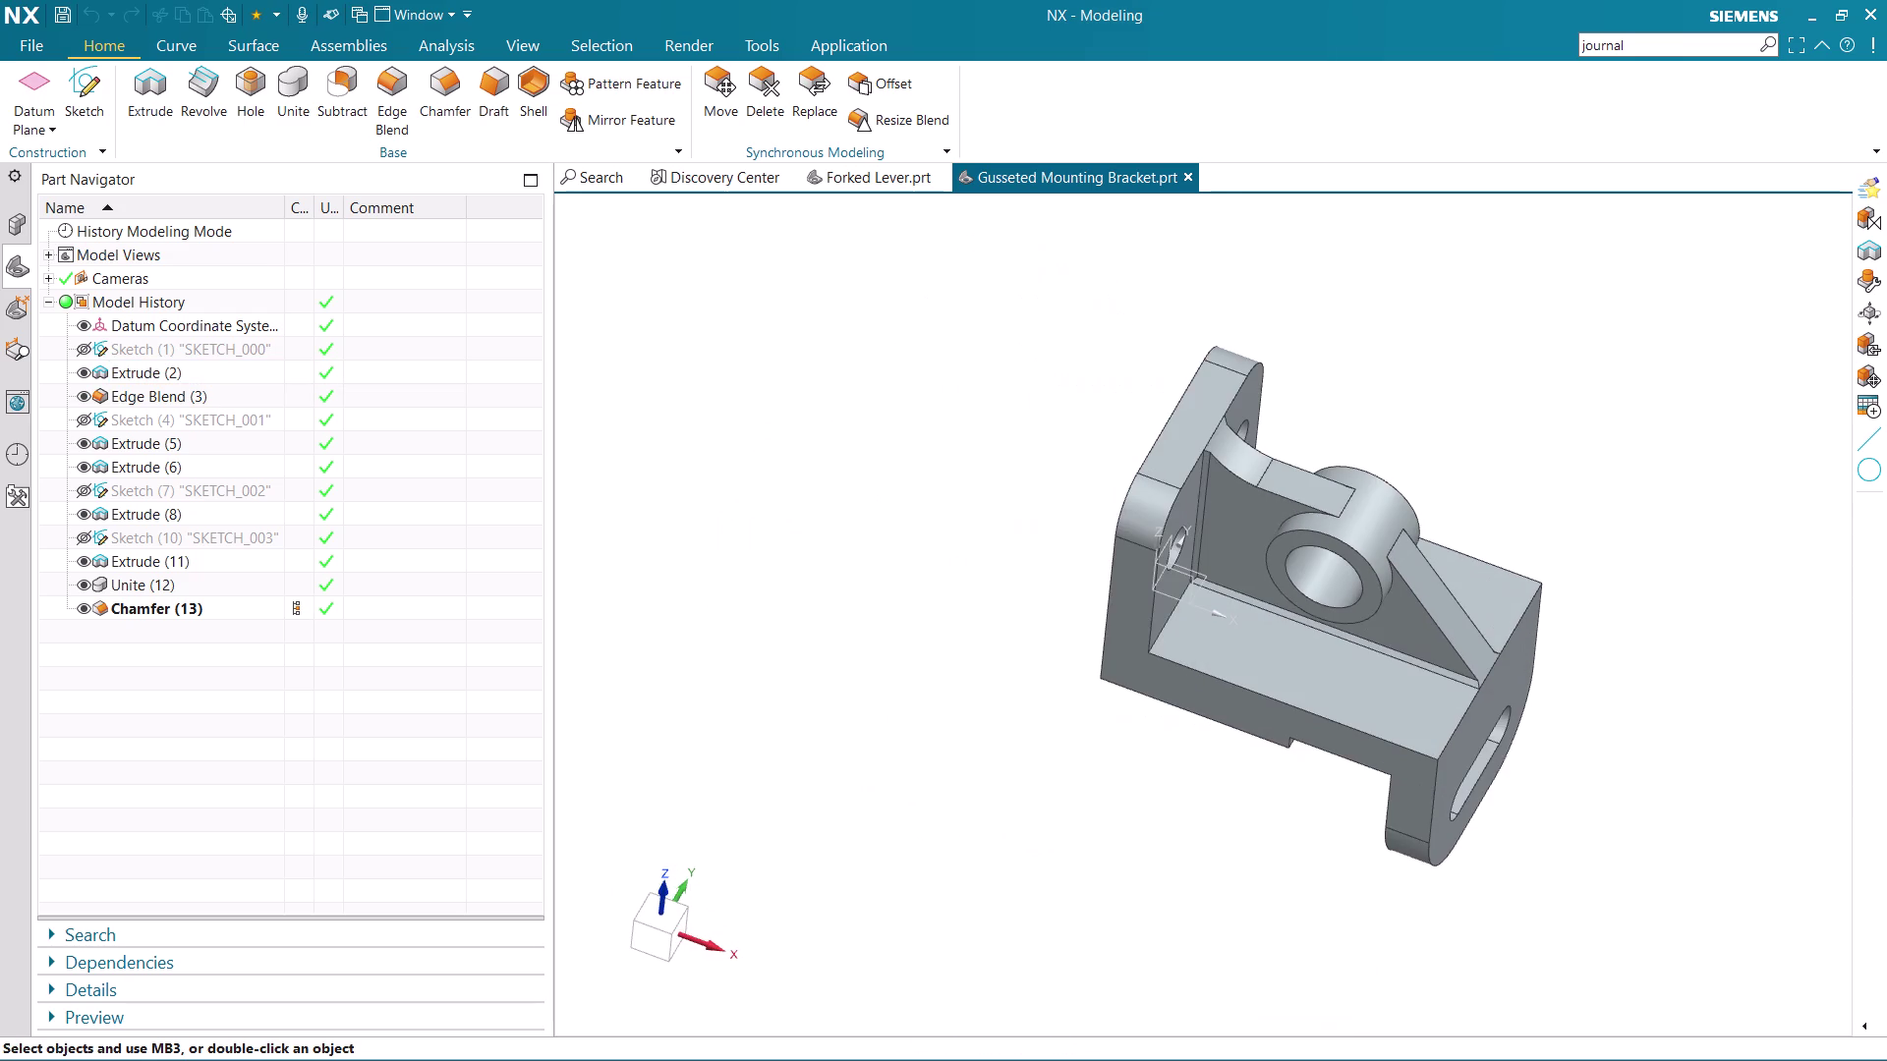
scroll(up, 3)
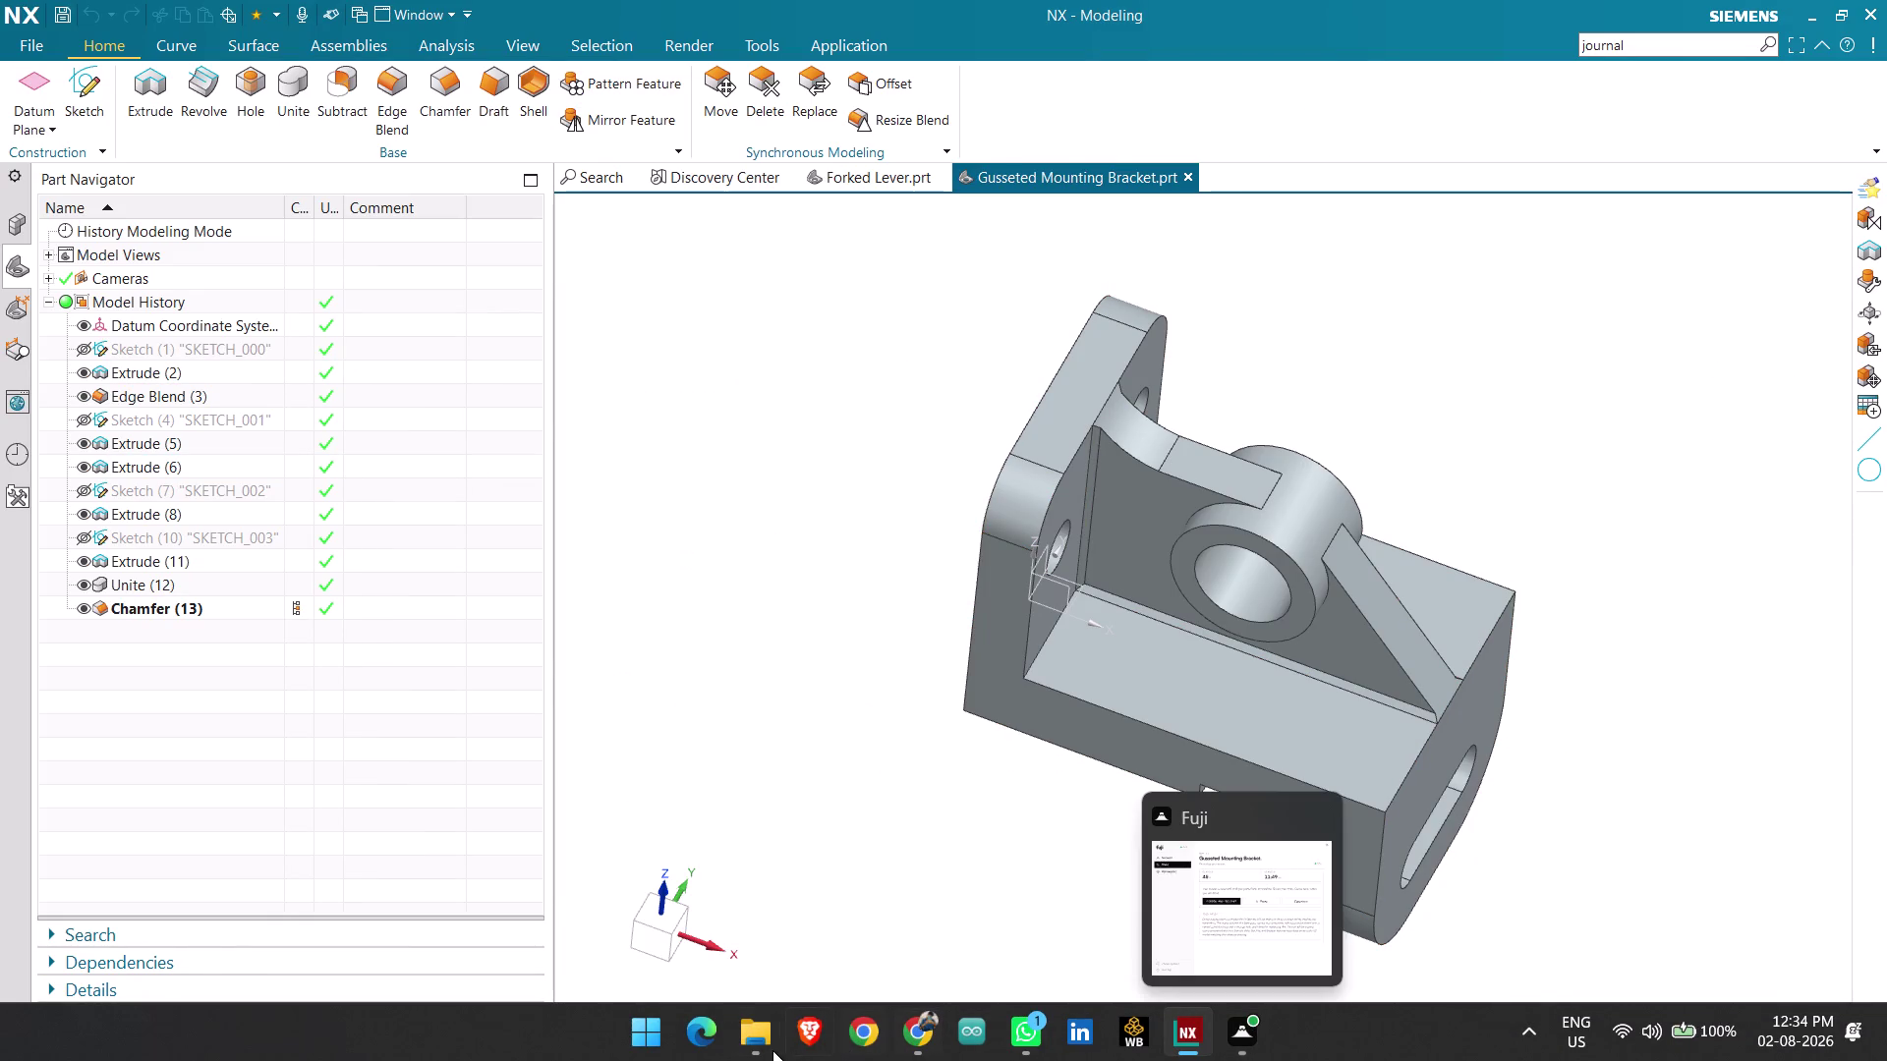
click(767, 909)
scroll(up, 3)
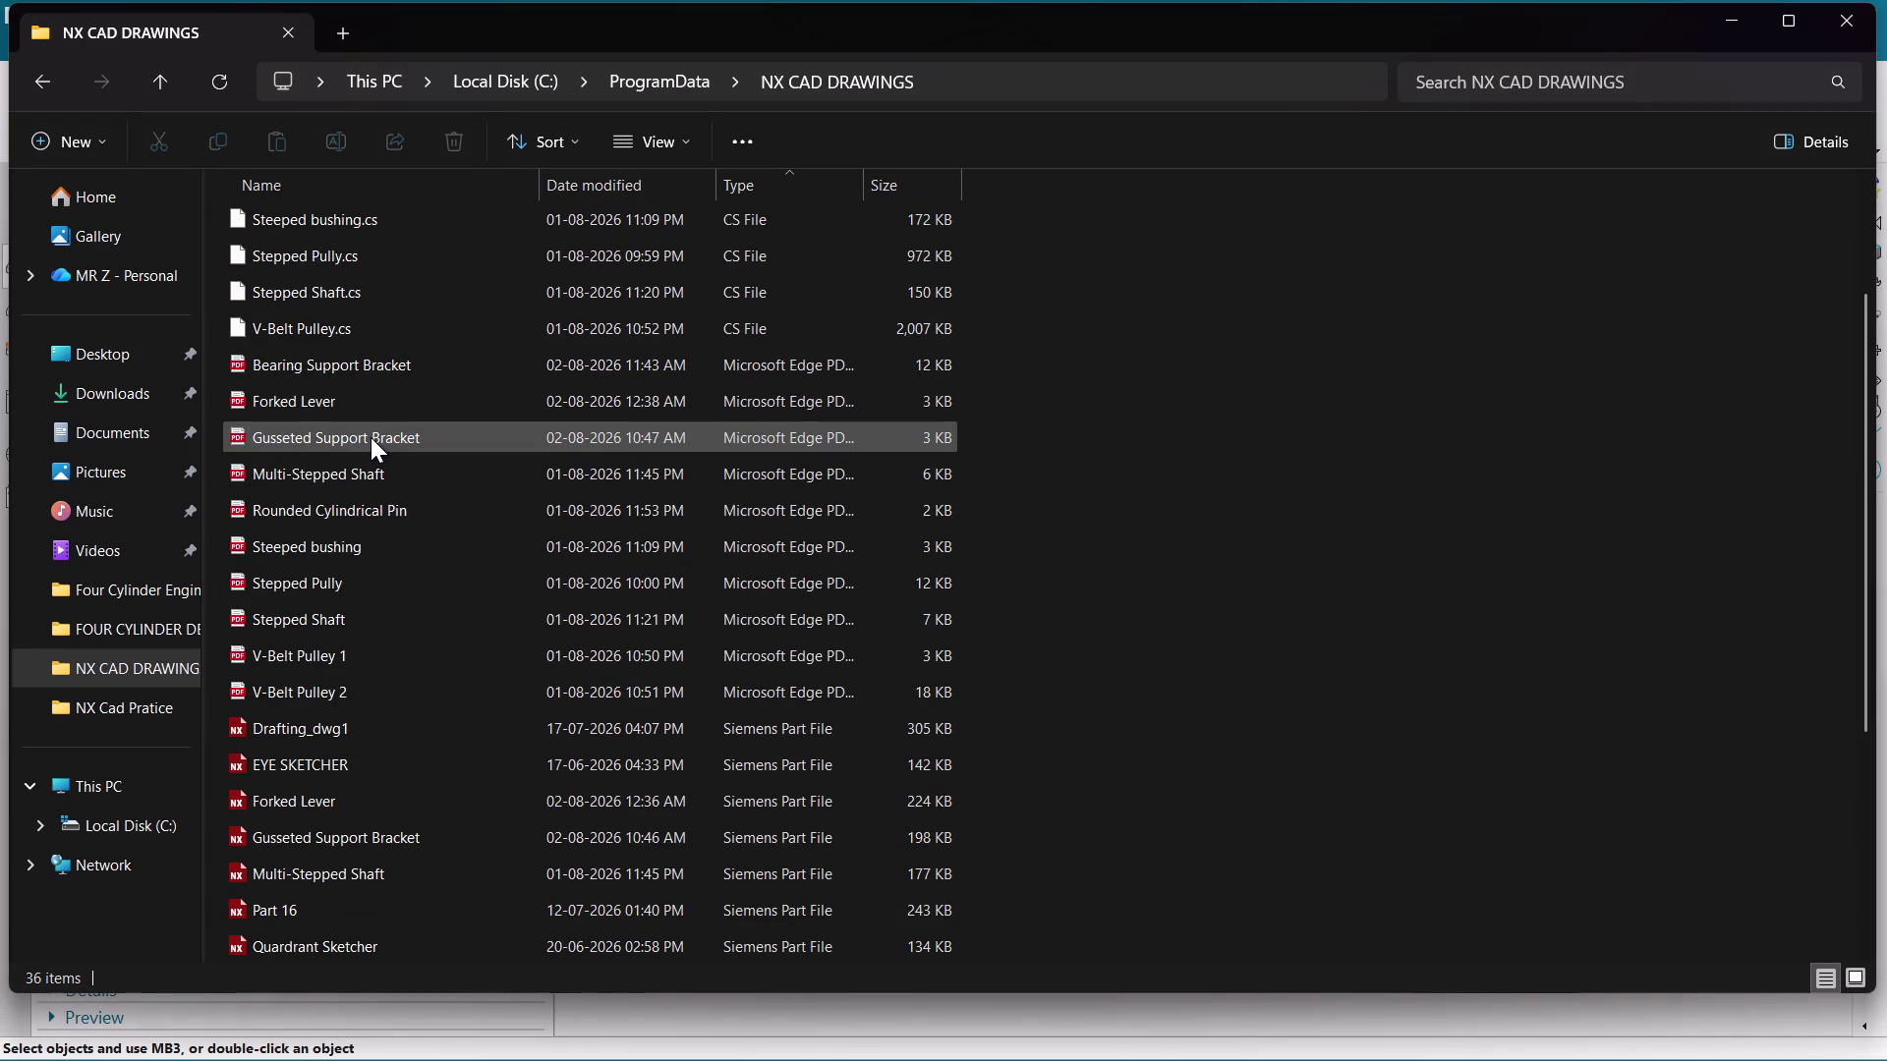
Scroll the drawings folder and briefly return to the NX window.
scroll(up, 3)
scroll(down, 3)
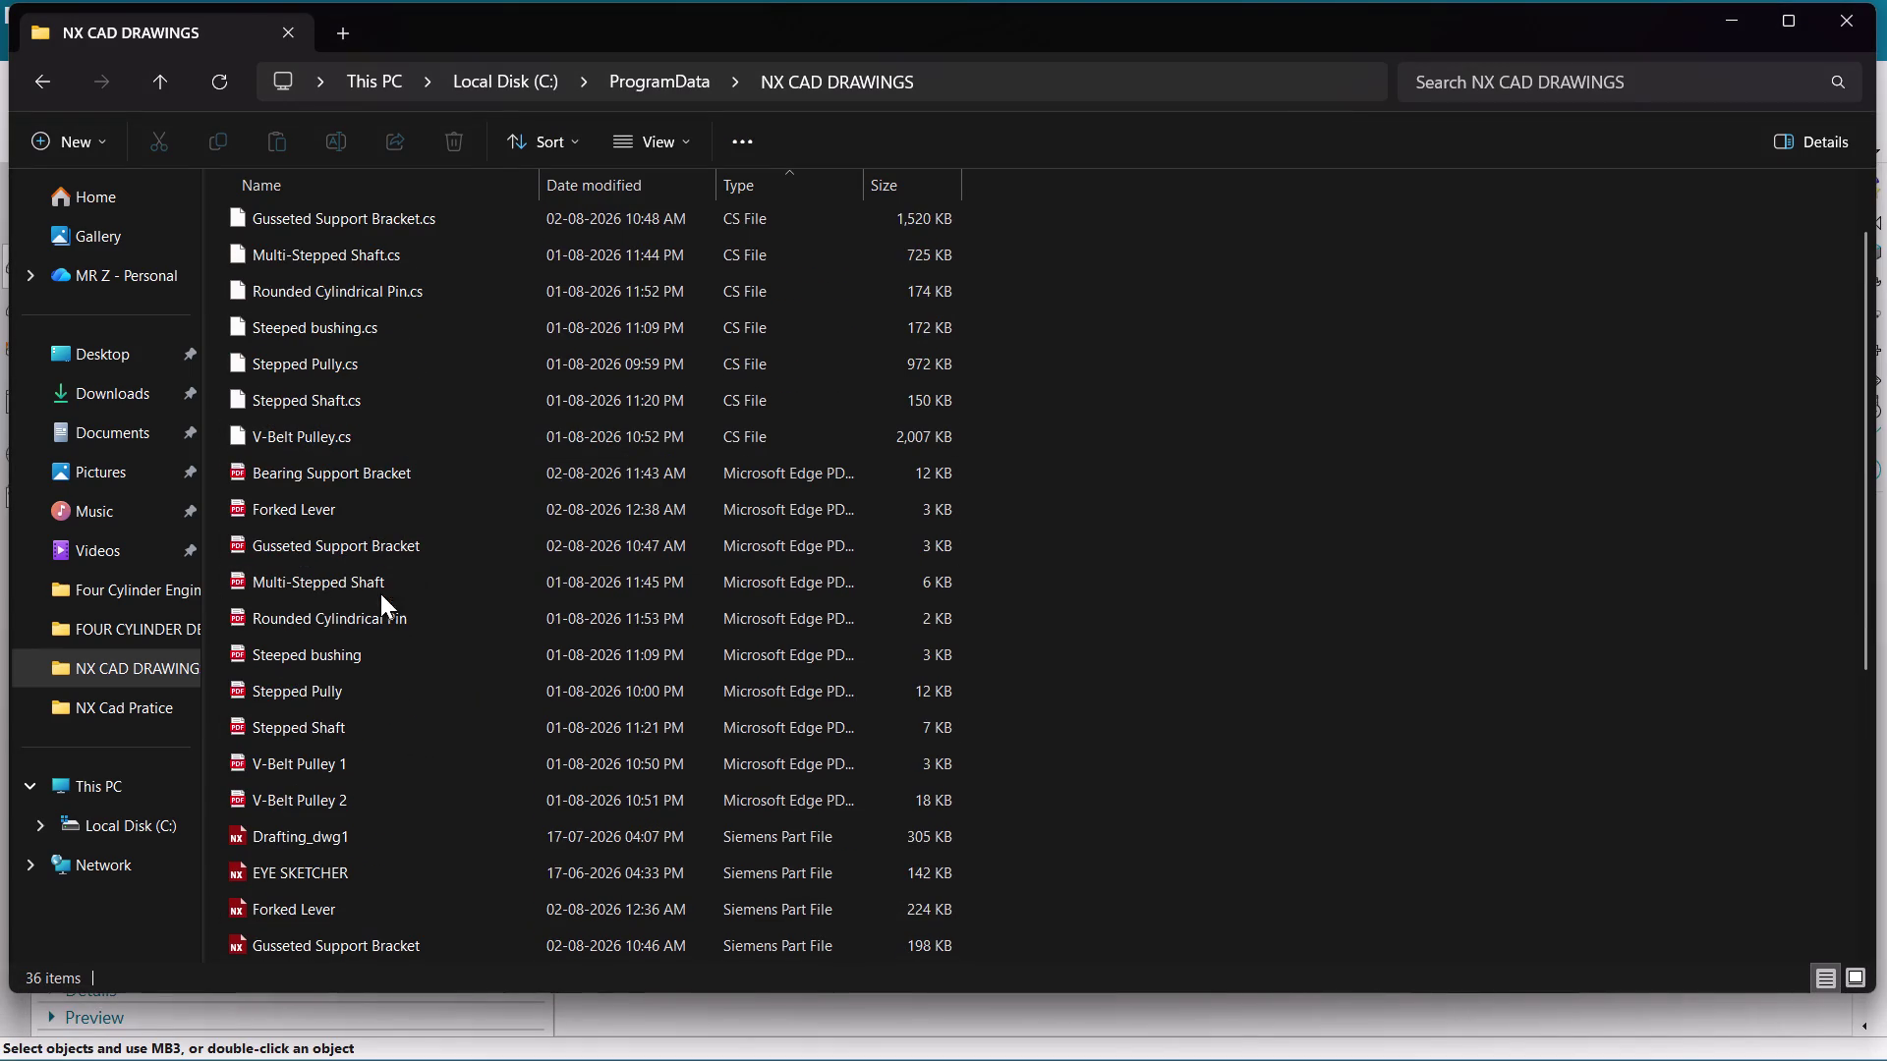
click(1730, 30)
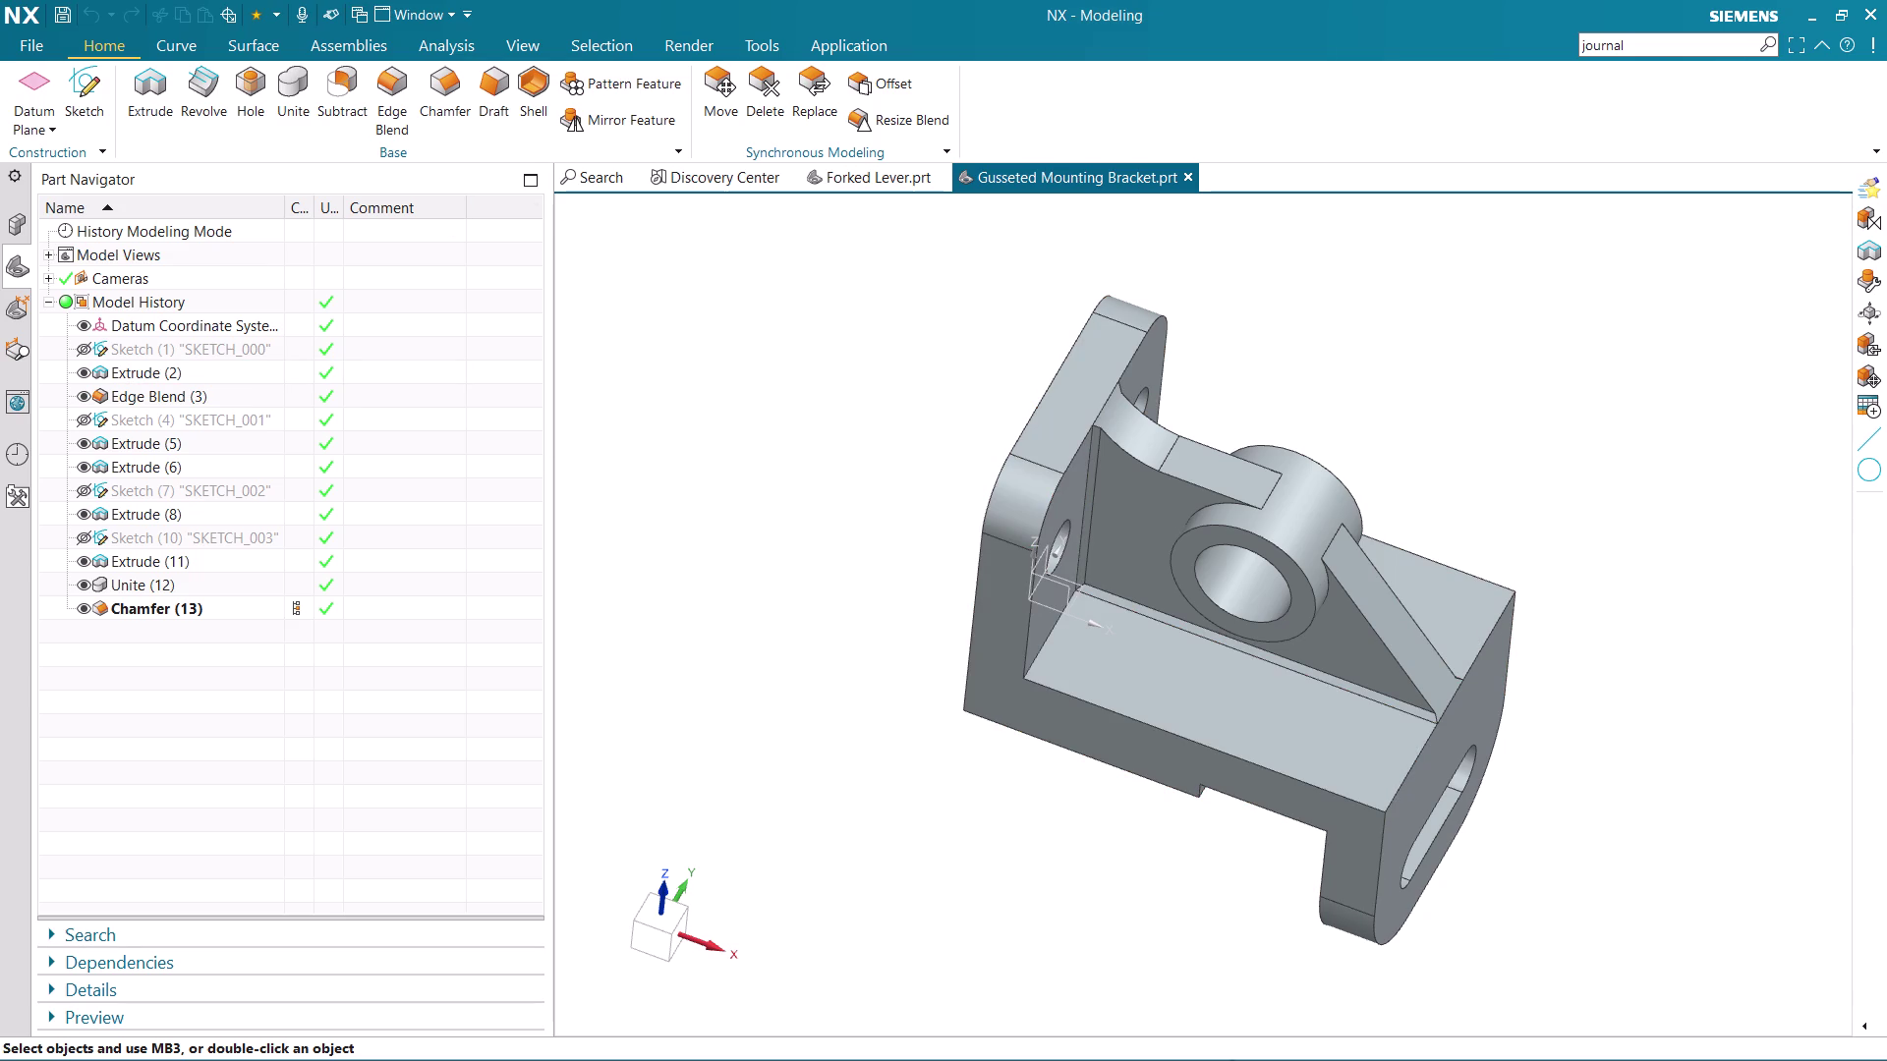
Open the Gusseted Mounting Bracket PDF in Edge, then close it and minimize Explorer.
click(740, 917)
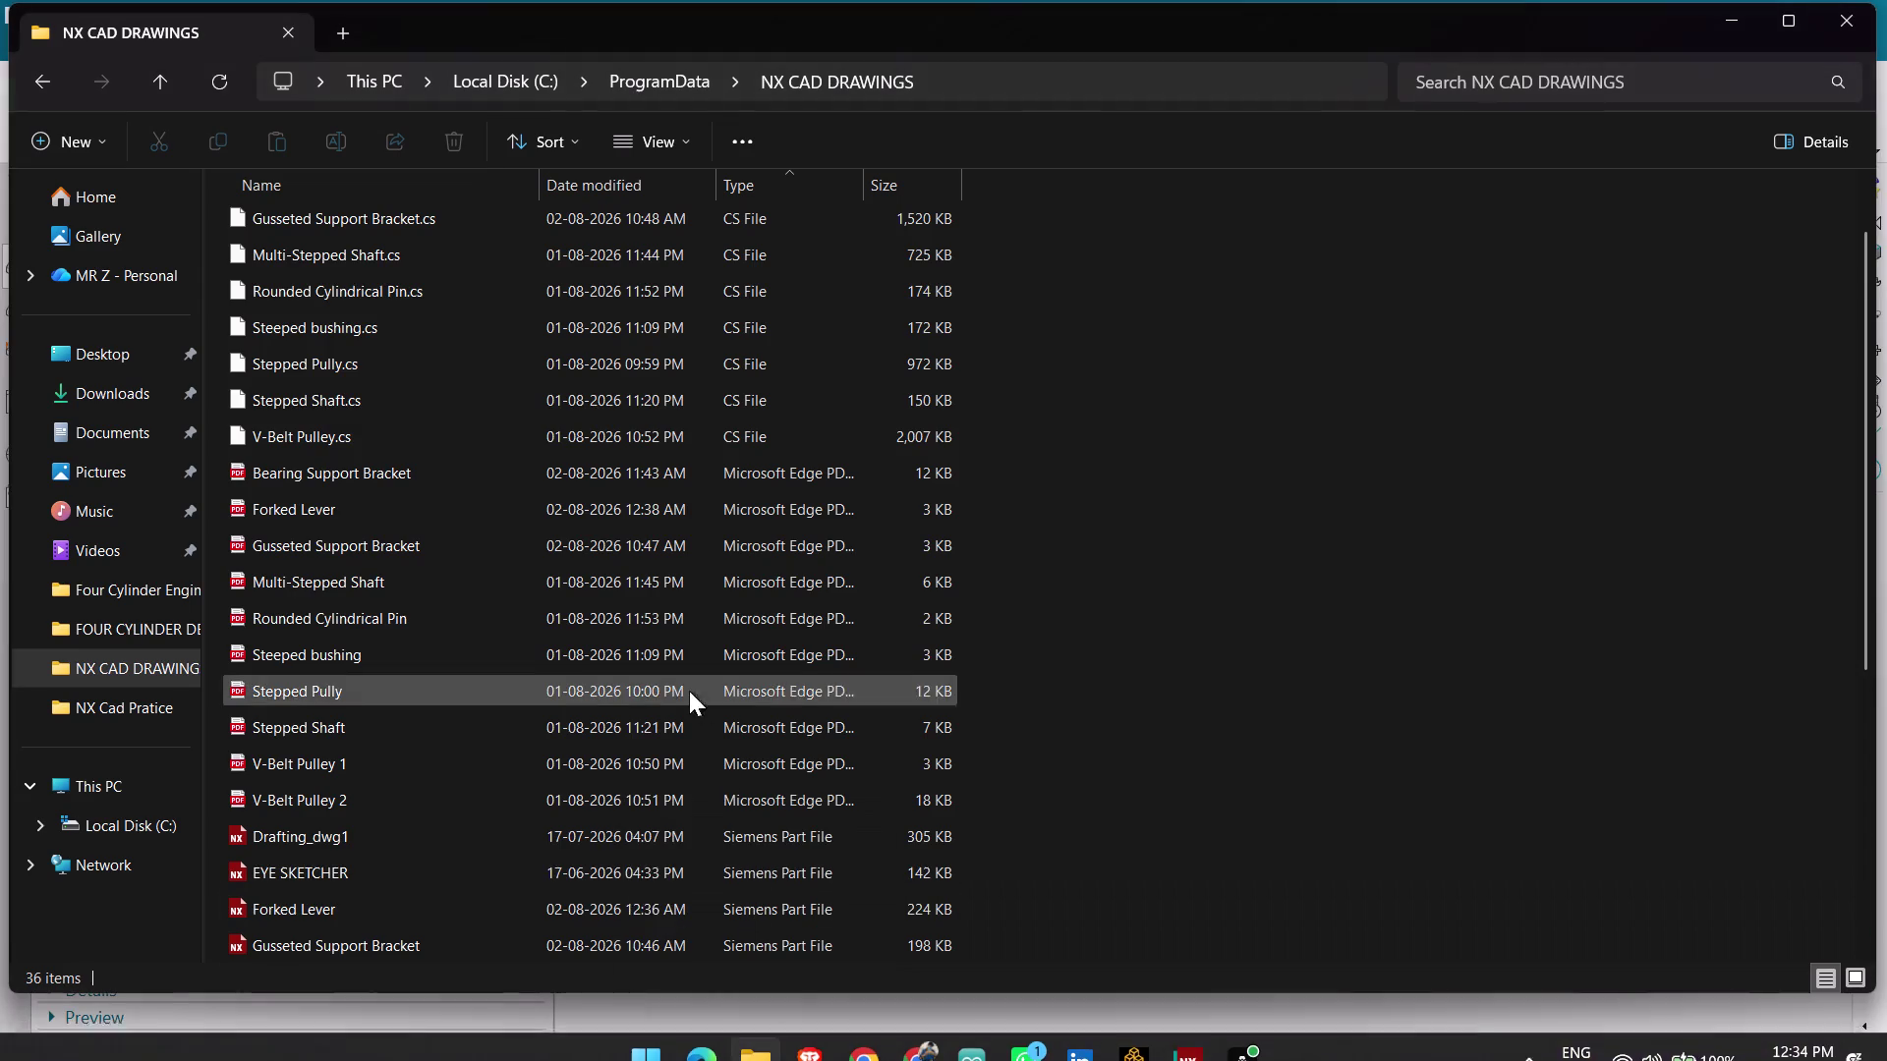
scroll(down, 3)
scroll(down, 3)
scroll(down, 3)
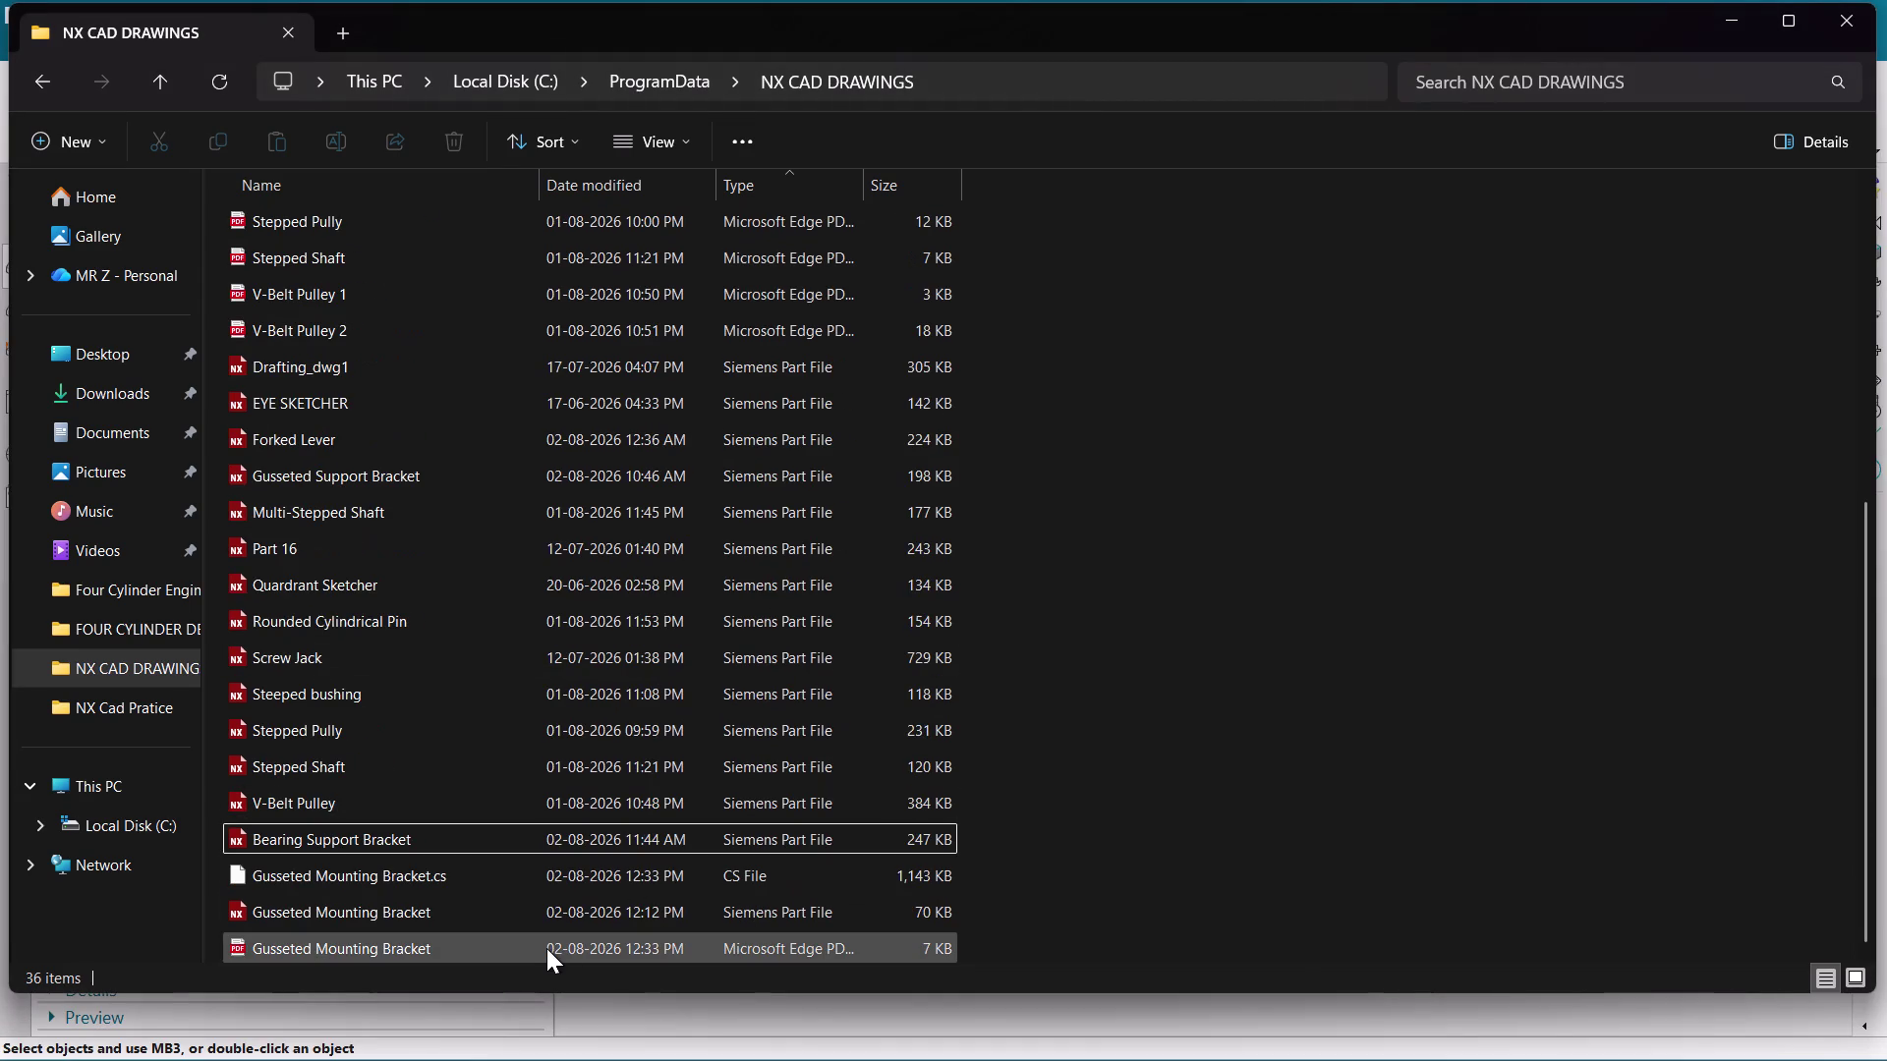
double_click(547, 949)
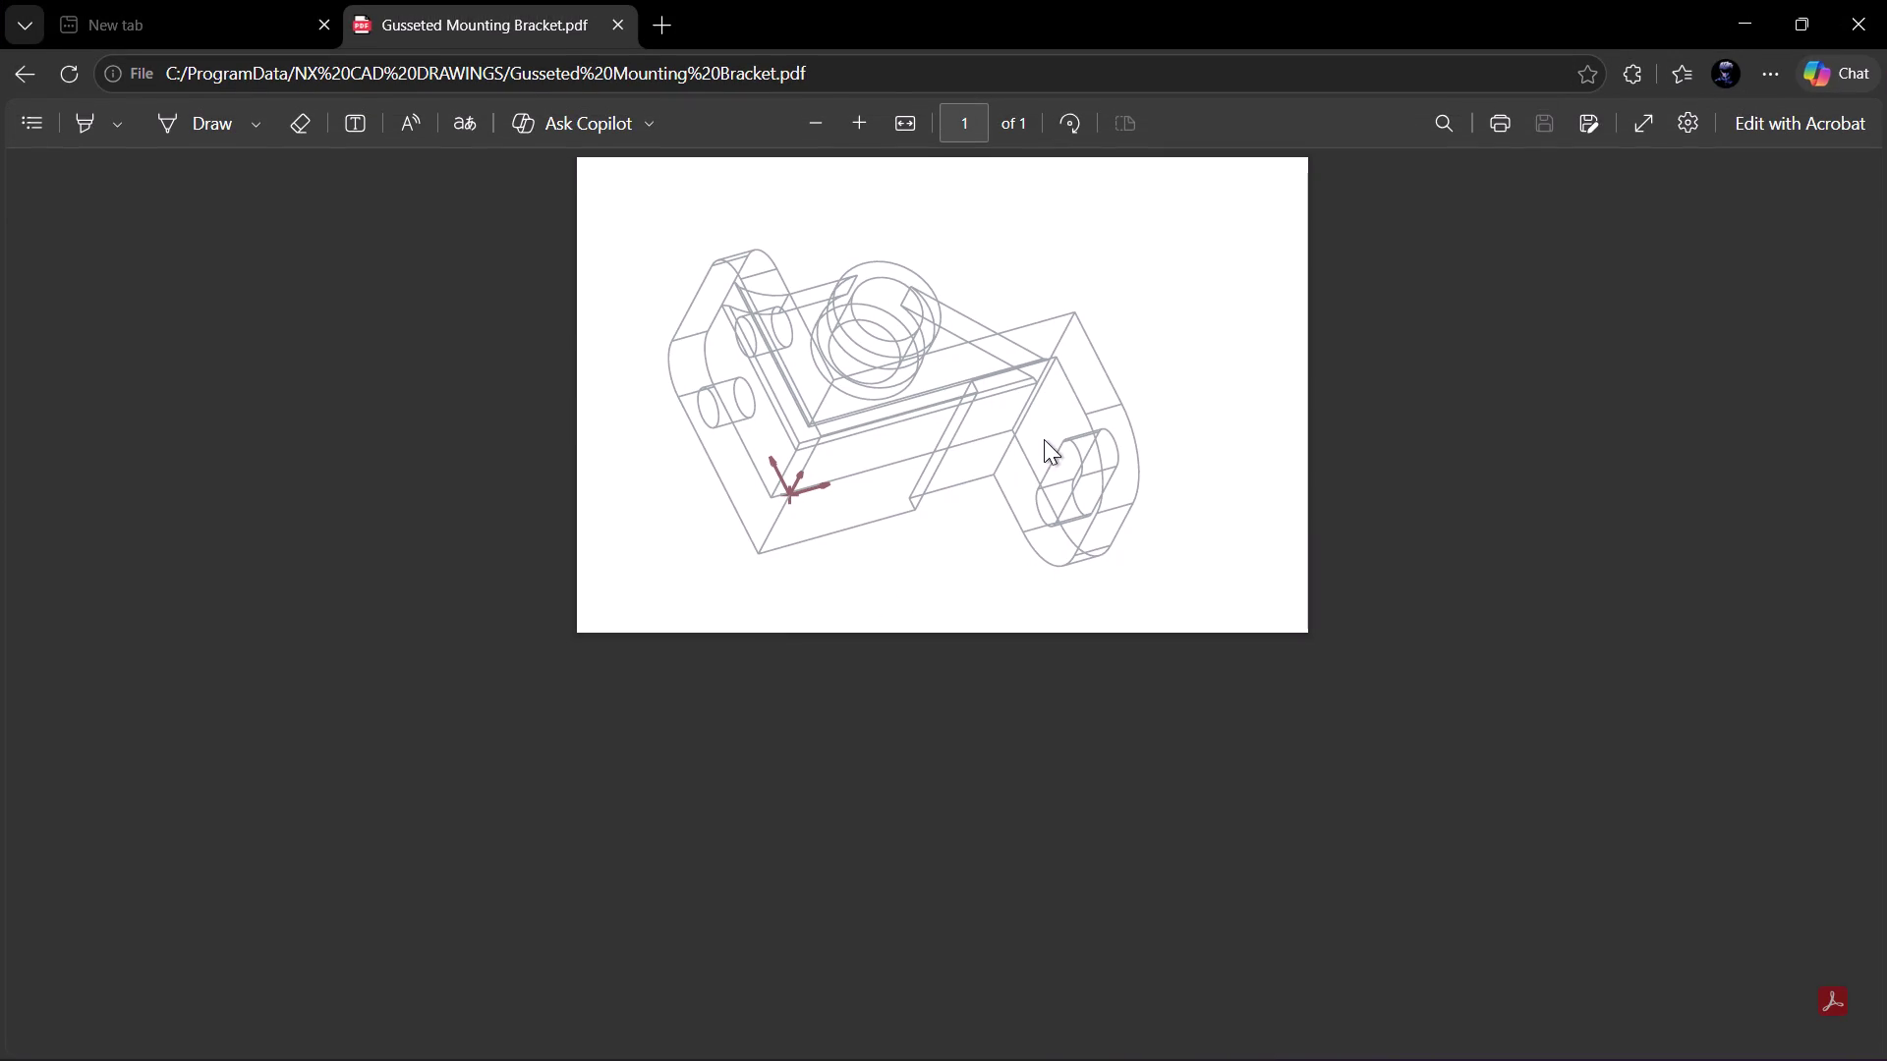
scroll(up, 3)
click(1863, 40)
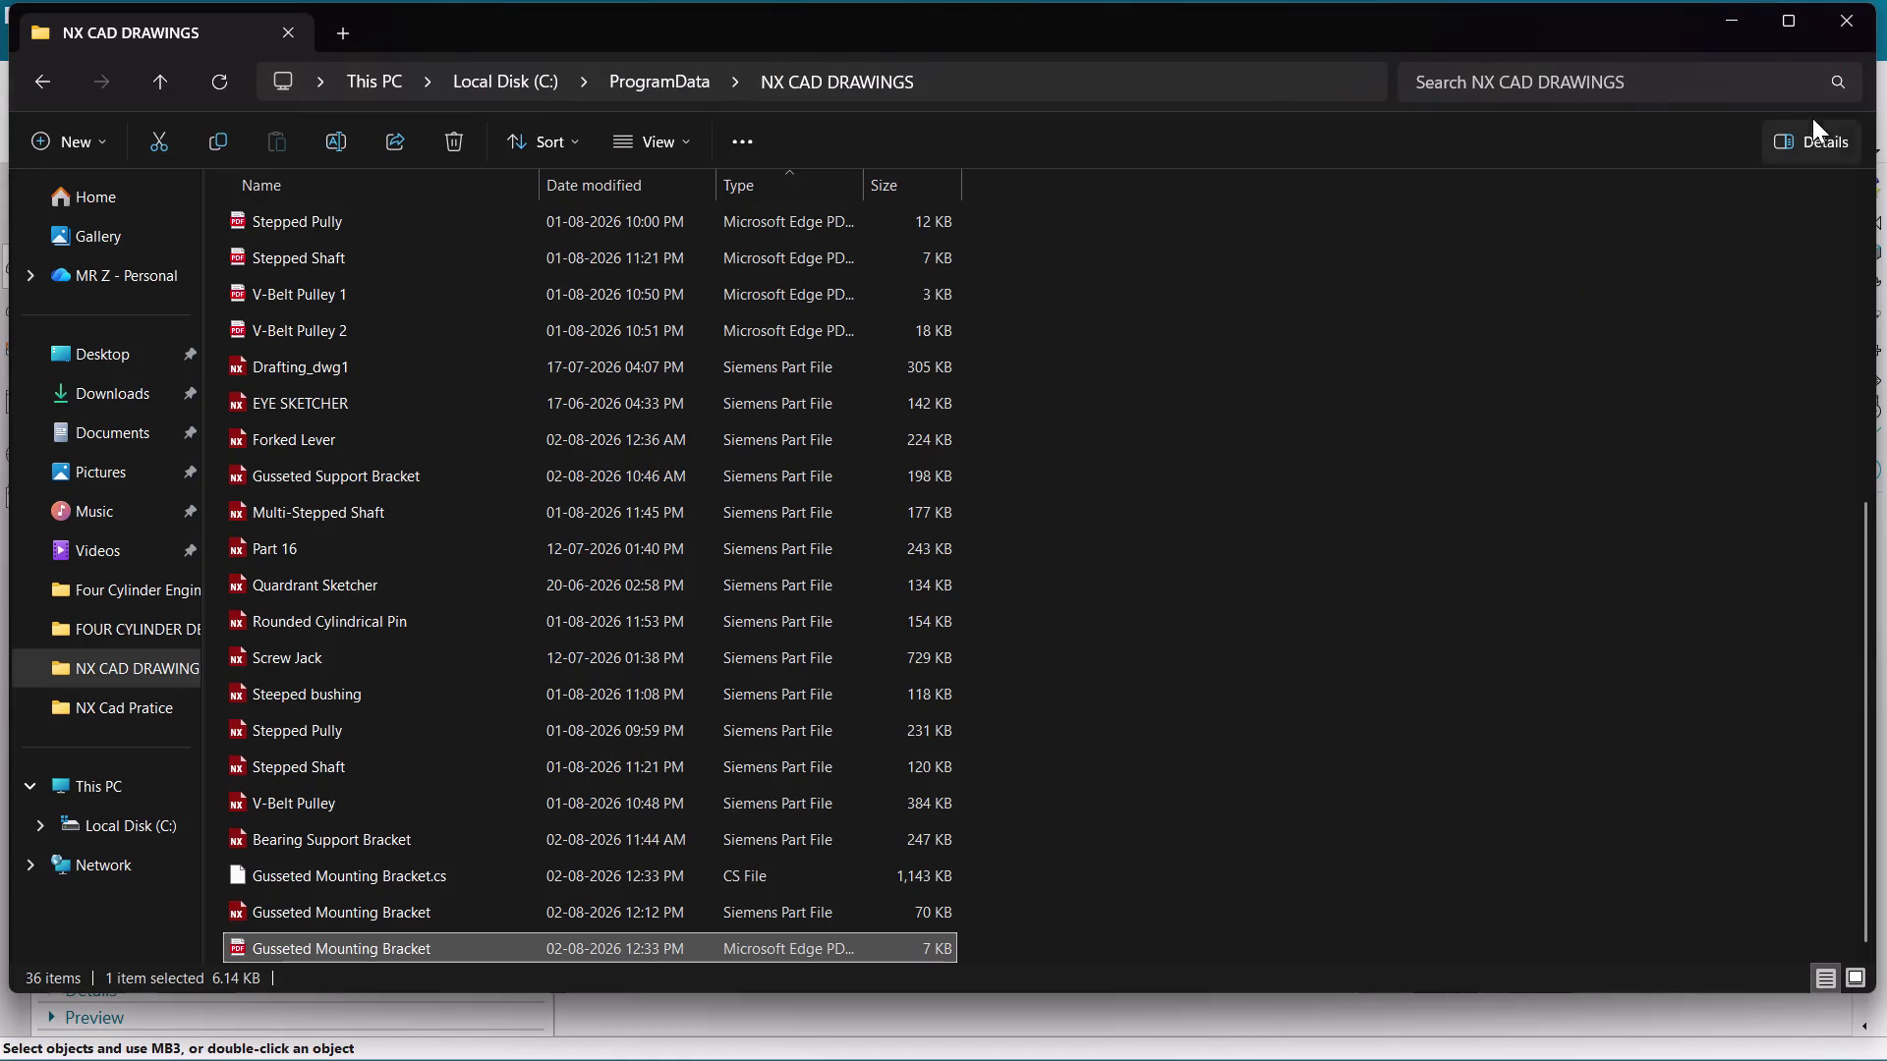
click(1721, 20)
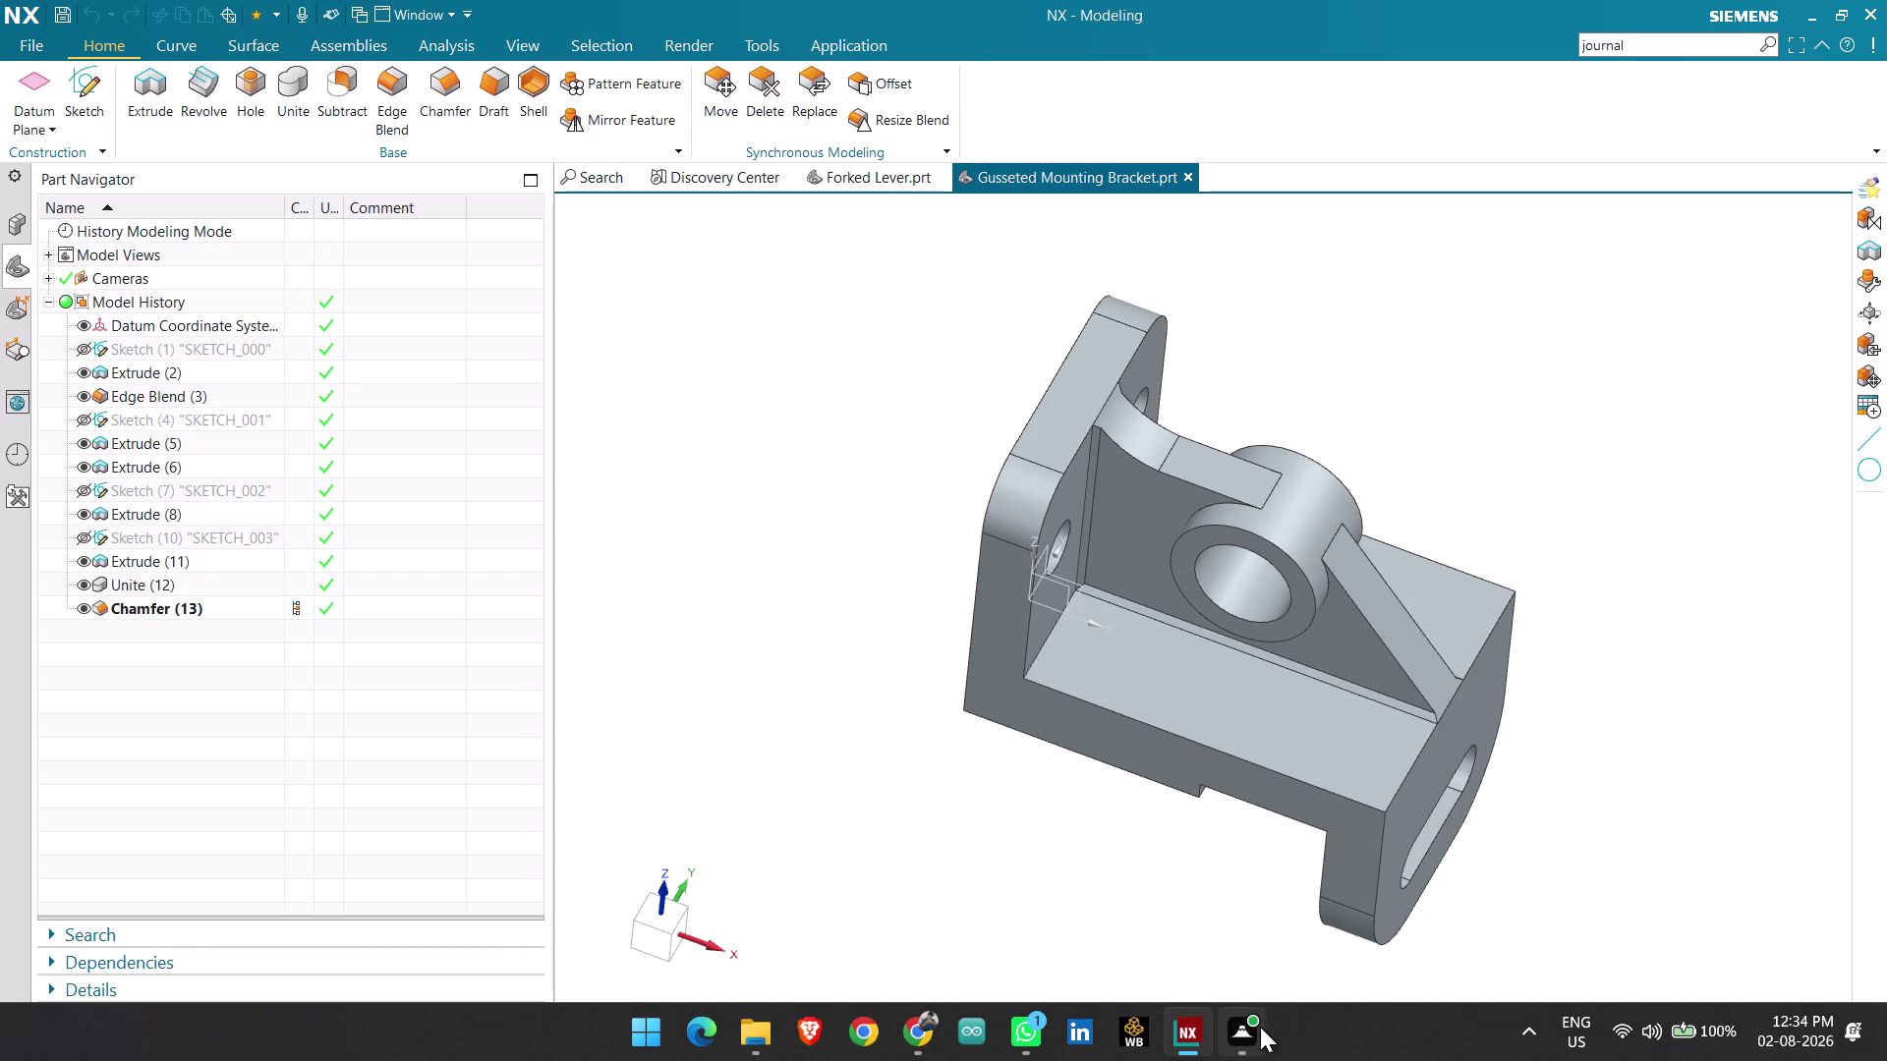